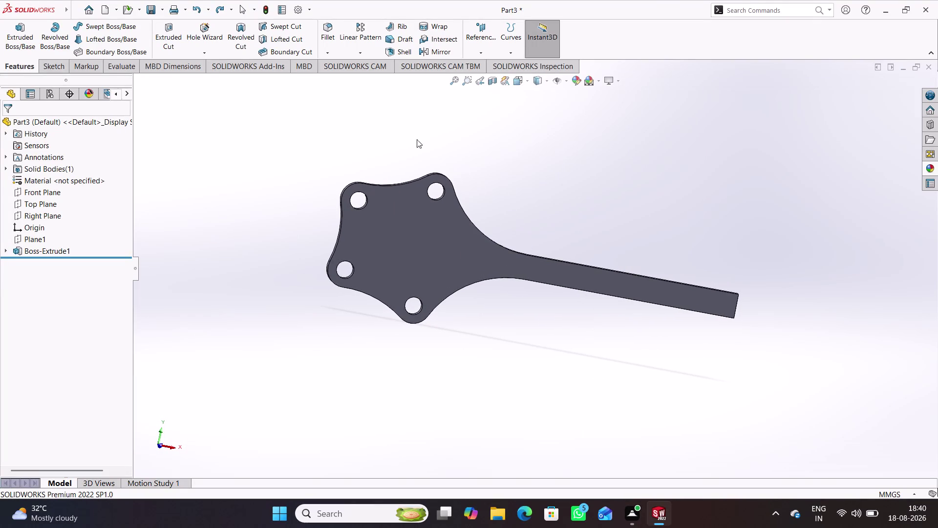
Orbit around the bracket, select the Front Plane and open the Reference Geometry list.
click(402, 138)
middle_drag(467, 154, 375, 120)
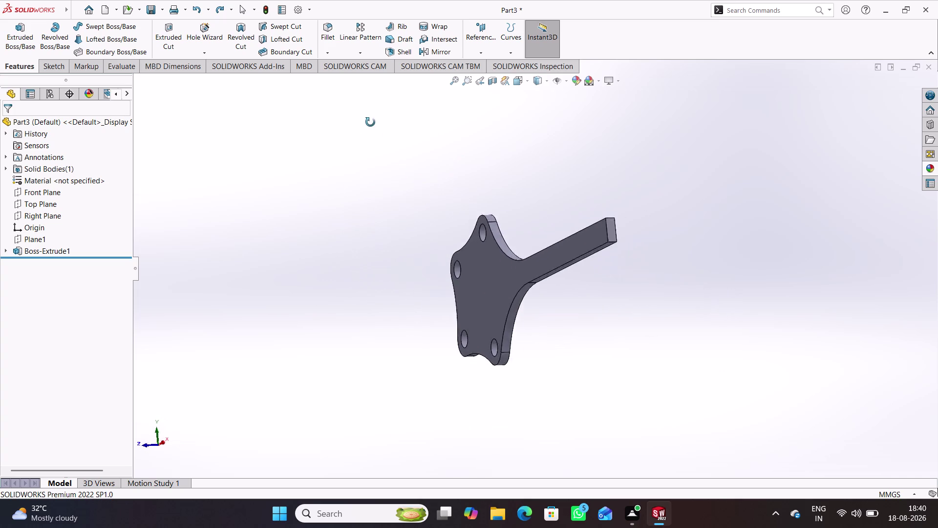
middle_drag(375, 120, 486, 173)
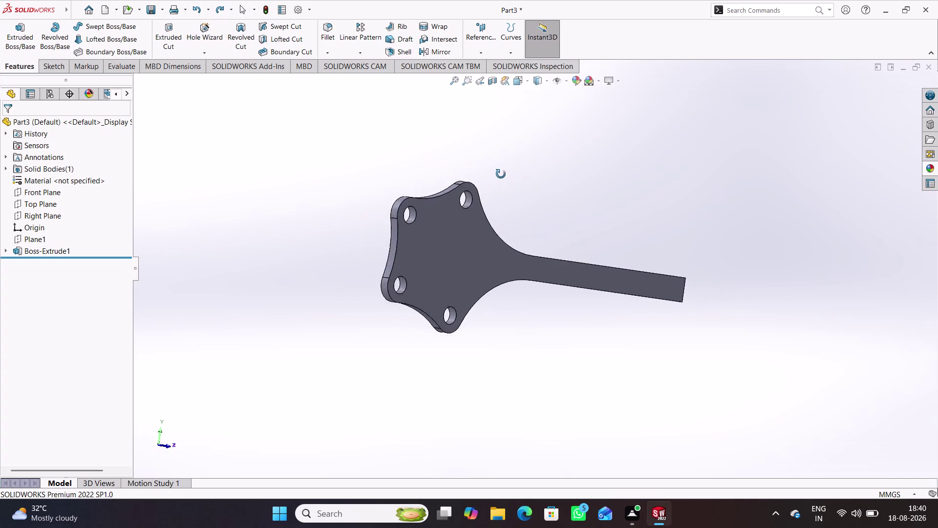
middle_drag(487, 172, 393, 189)
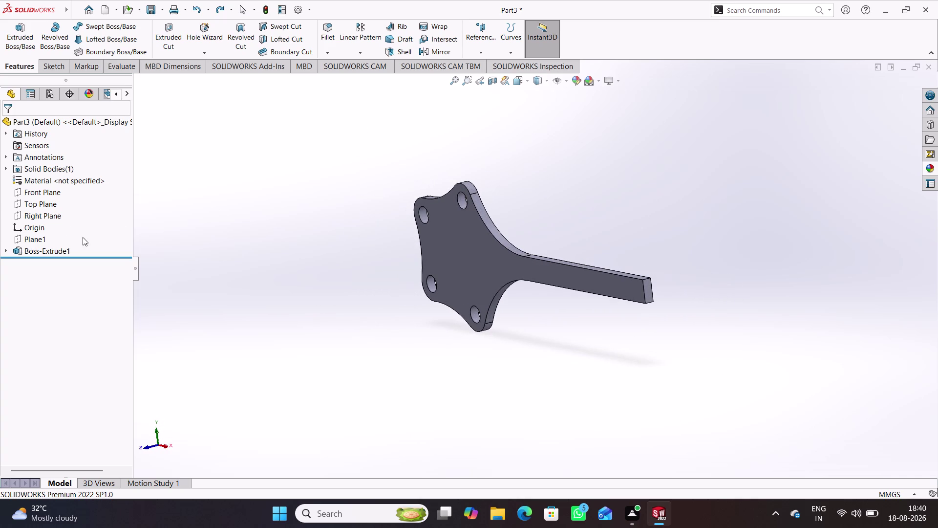
click(53, 193)
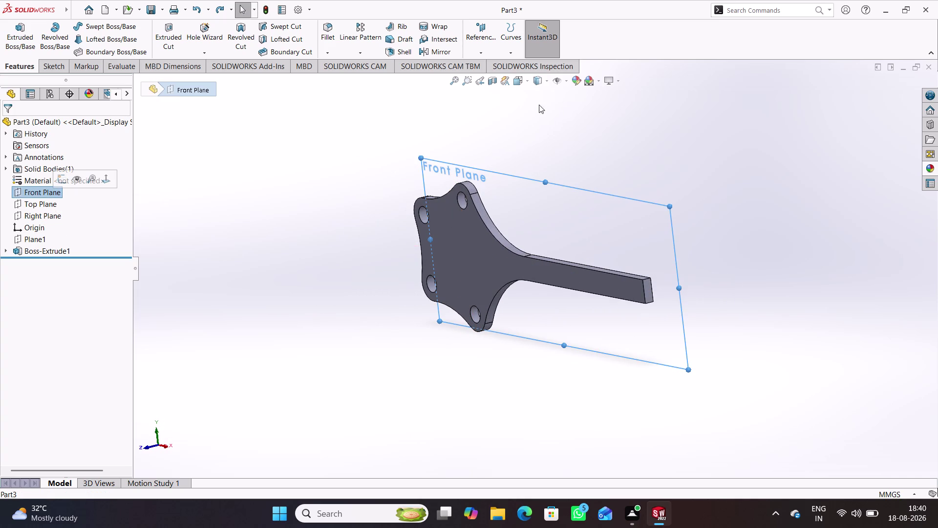
click(492, 33)
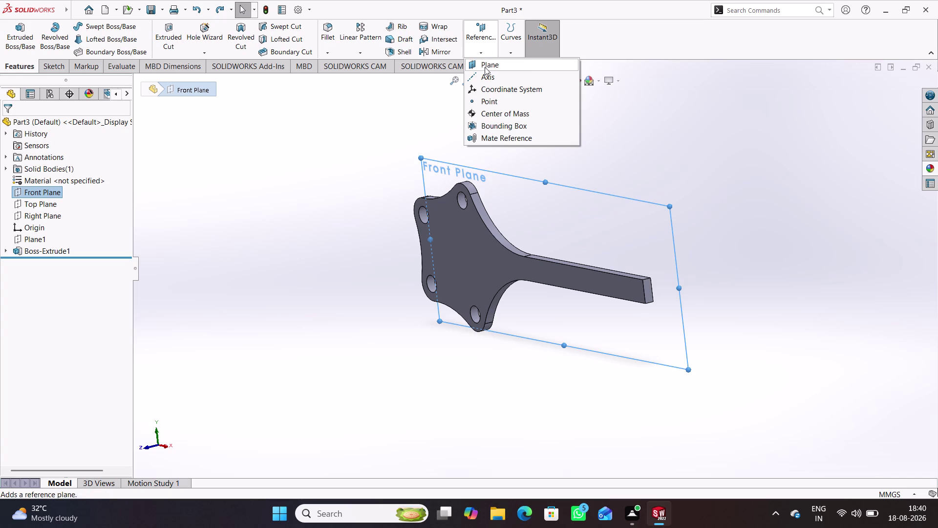
Create Plane2 offset 14 mm from the Front Plane, flipped to the bracket's other side.
click(485, 66)
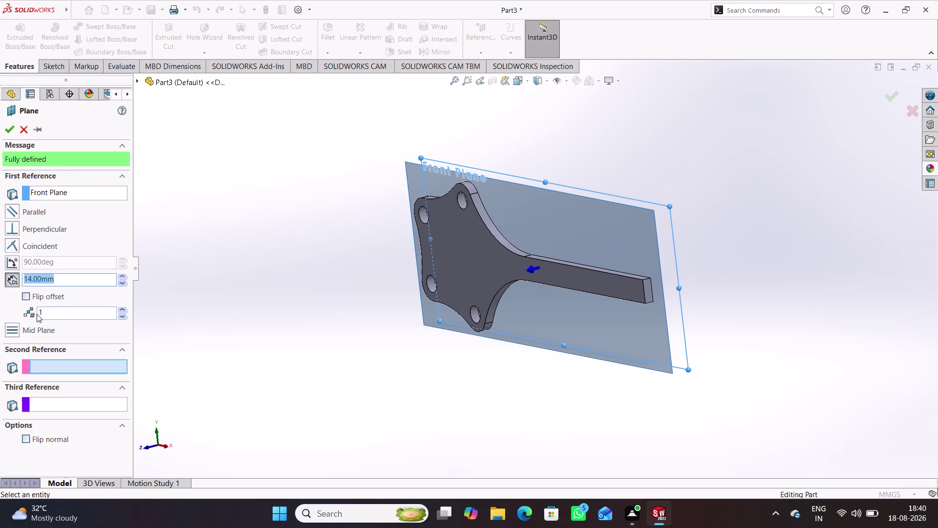
click(33, 295)
middle_drag(237, 327, 192, 309)
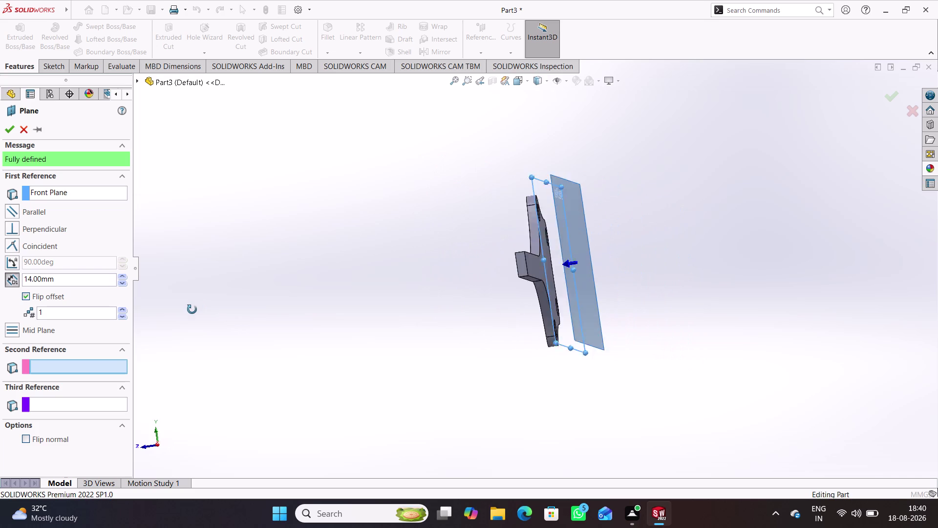
middle_drag(192, 309, 201, 326)
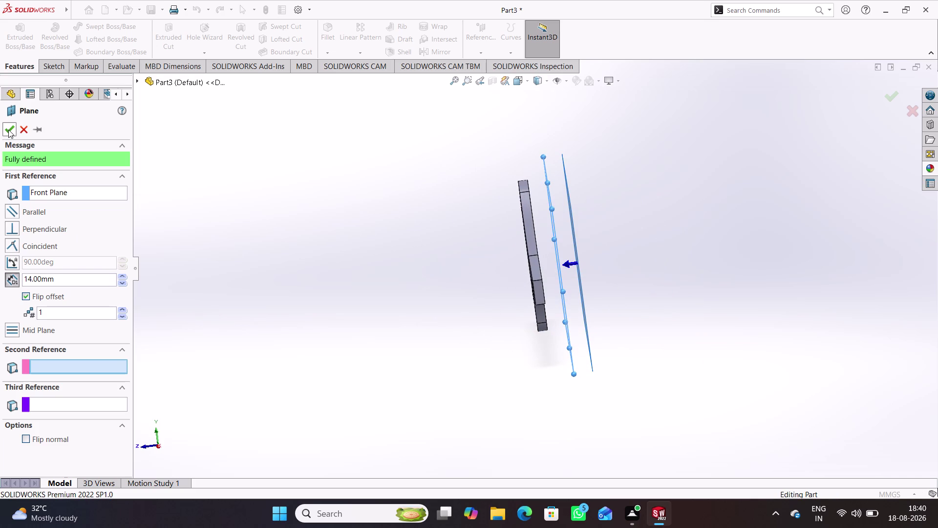
click(8, 129)
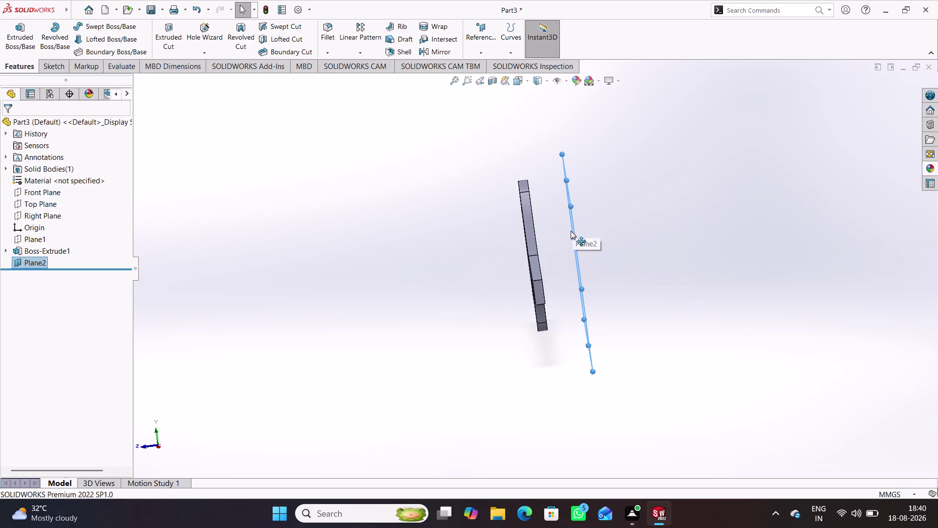
middle_drag(593, 246, 615, 241)
Start a new sketch on Plane2.
click(624, 215)
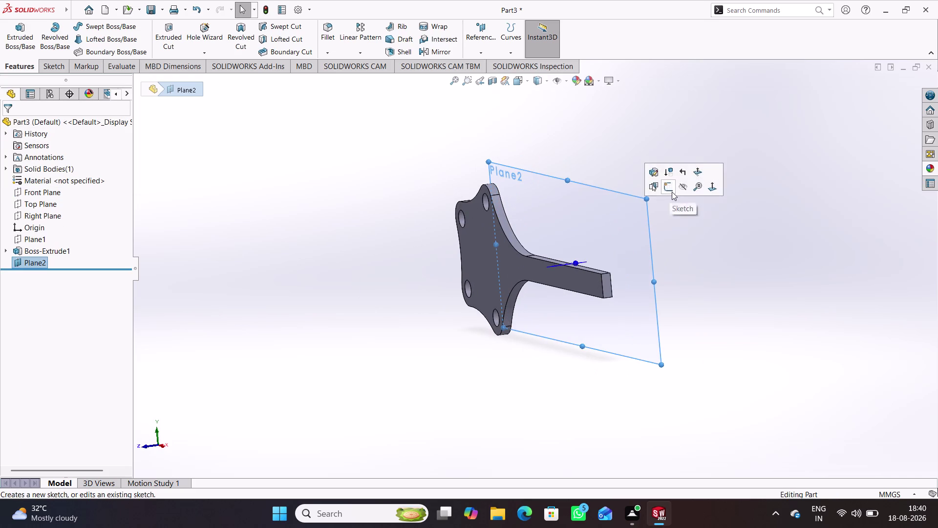
click(672, 191)
click(508, 371)
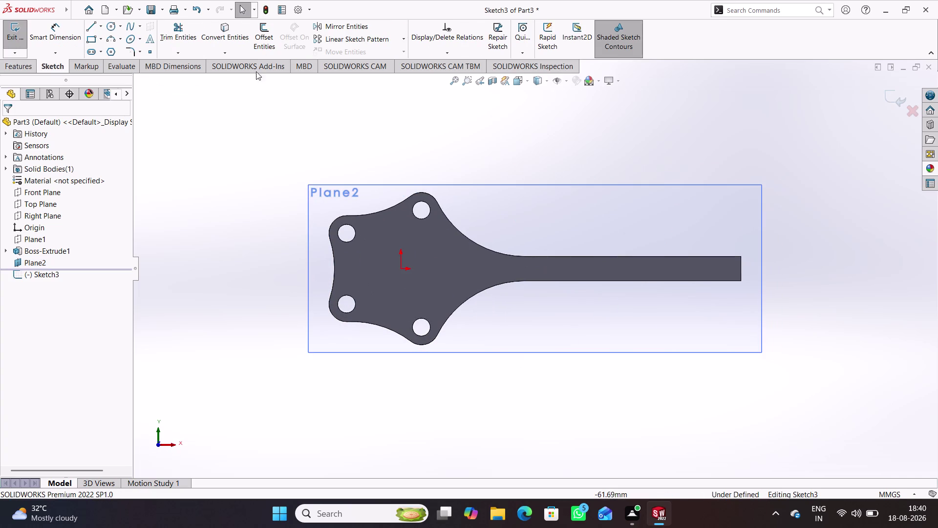
Run Convert Entities, cancel and restart it, then pick the upper-left hole edge.
click(227, 38)
drag(283, 139, 479, 323)
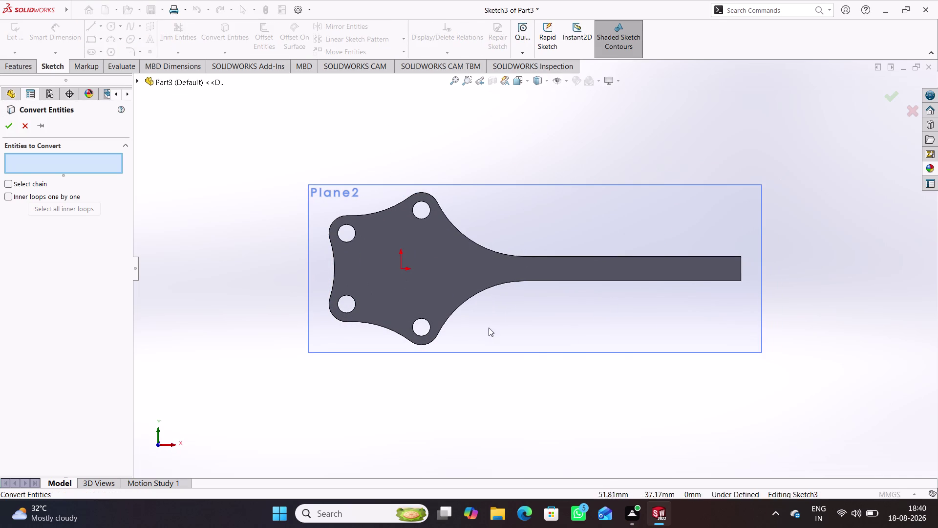
drag(479, 323, 568, 354)
drag(279, 90, 453, 286)
click(9, 124)
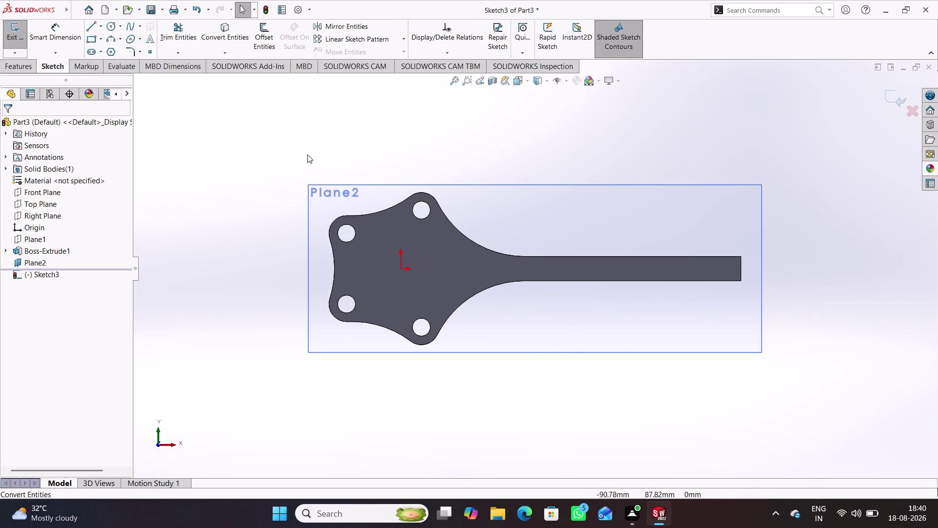
drag(320, 139, 772, 417)
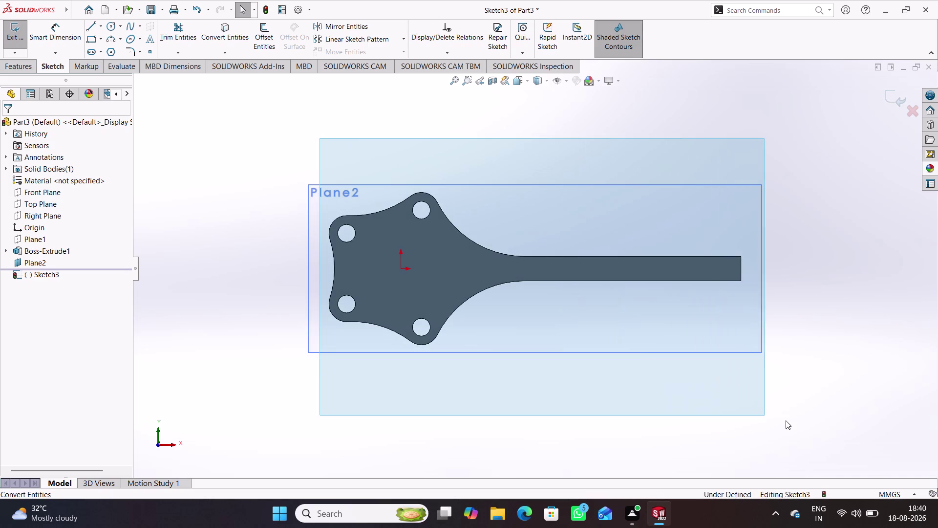
drag(771, 417, 794, 421)
click(213, 36)
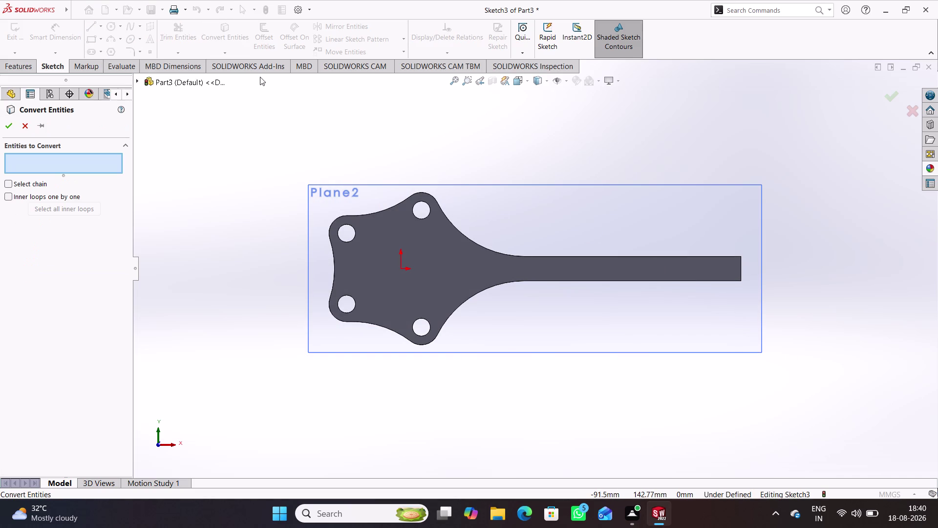
drag(340, 153, 470, 355)
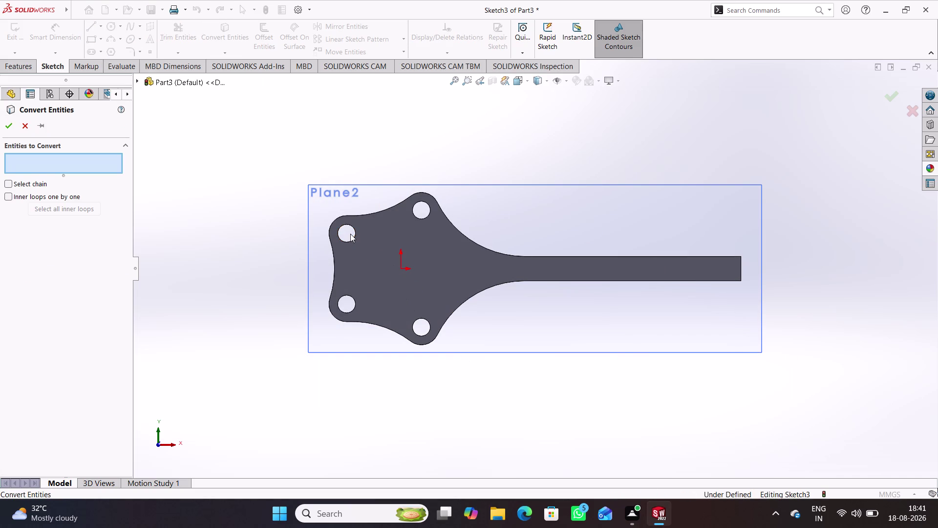
click(356, 237)
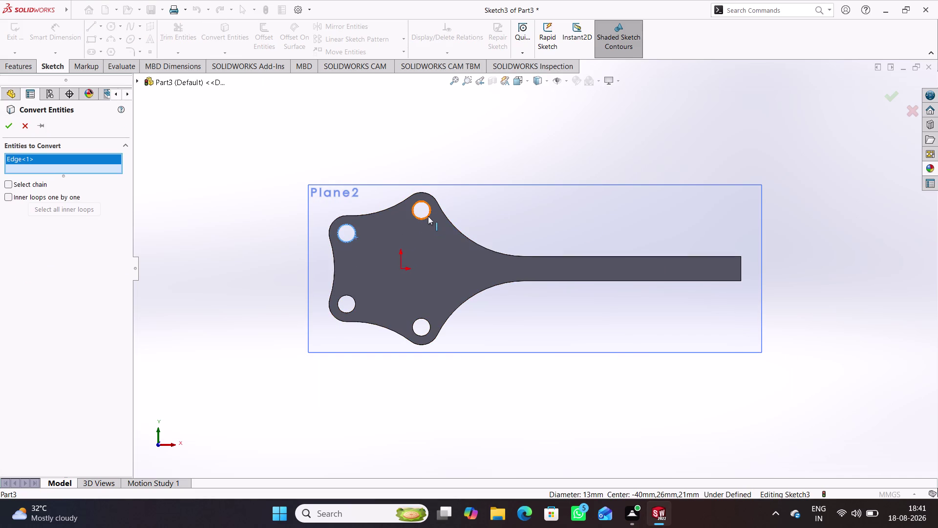
Add the top hole, upper outline, left side and lower-left hole edges to the conversion.
click(428, 216)
click(458, 227)
click(457, 228)
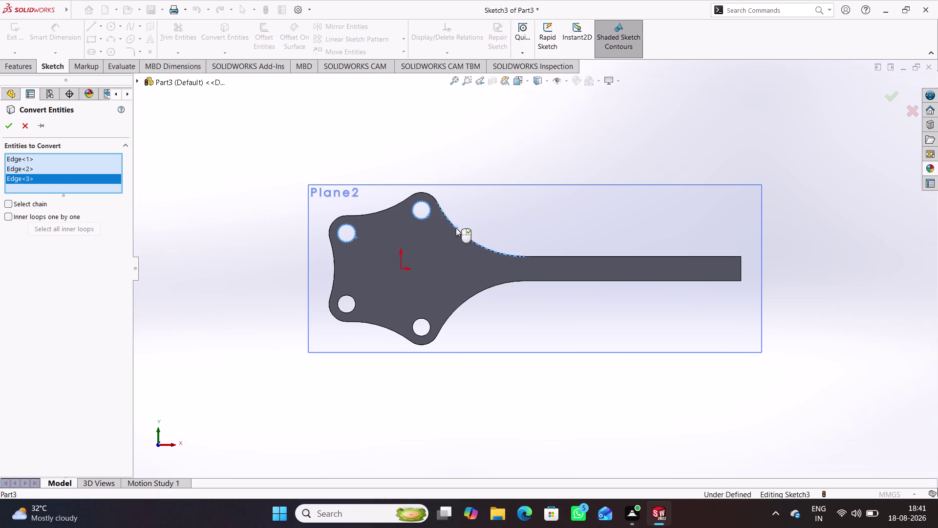
click(434, 198)
click(397, 204)
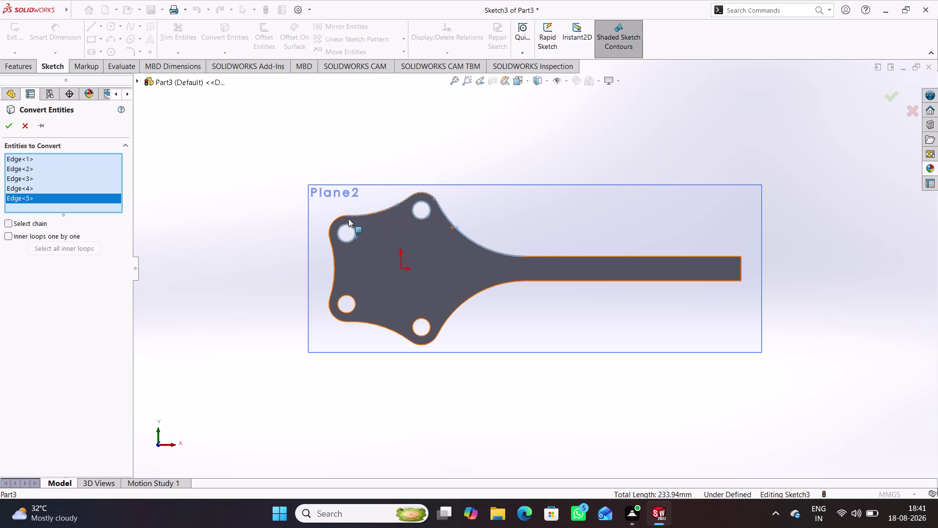
click(342, 216)
click(334, 256)
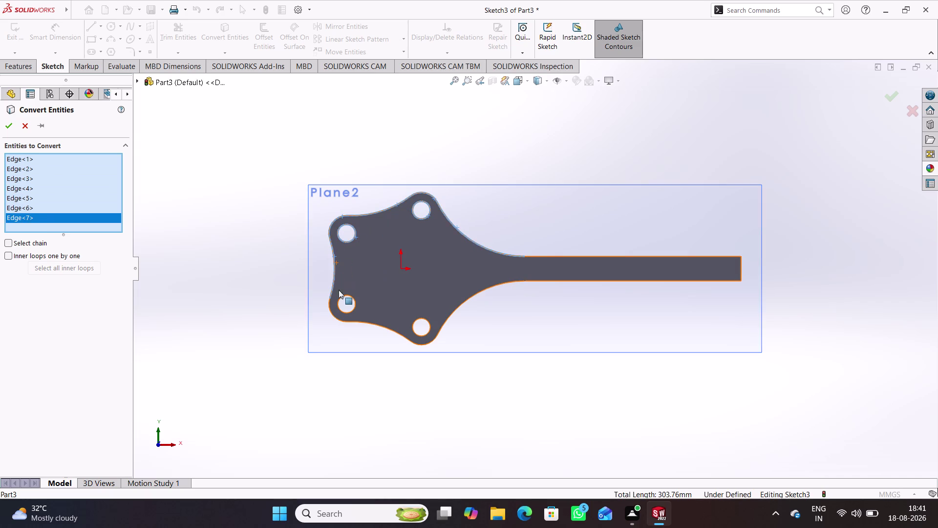
click(336, 319)
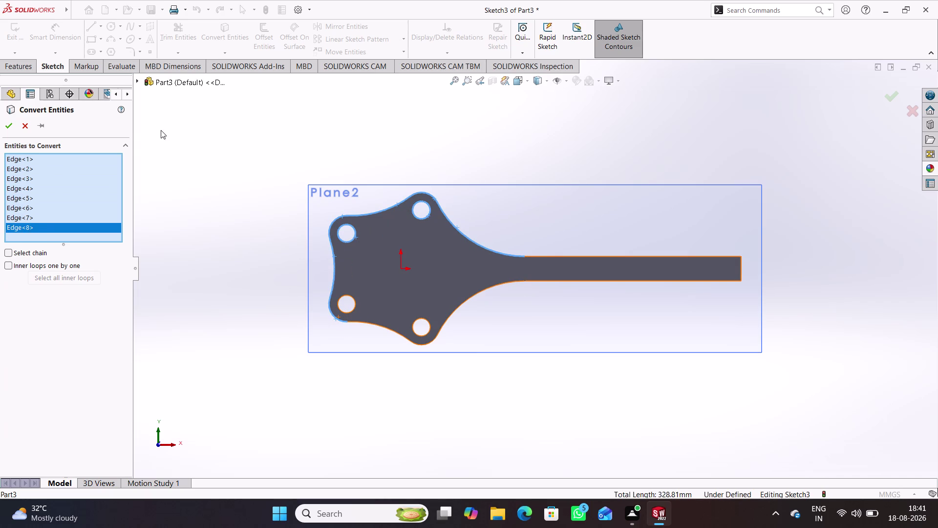
Expand Boss-Extrude1 in the flyout feature tree and pick an entry from the edge list.
click(135, 81)
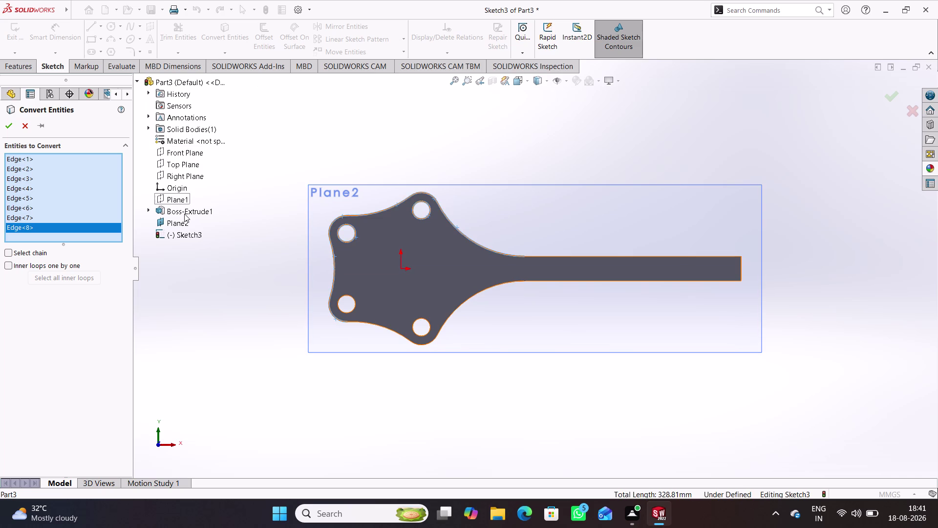
click(184, 214)
click(187, 214)
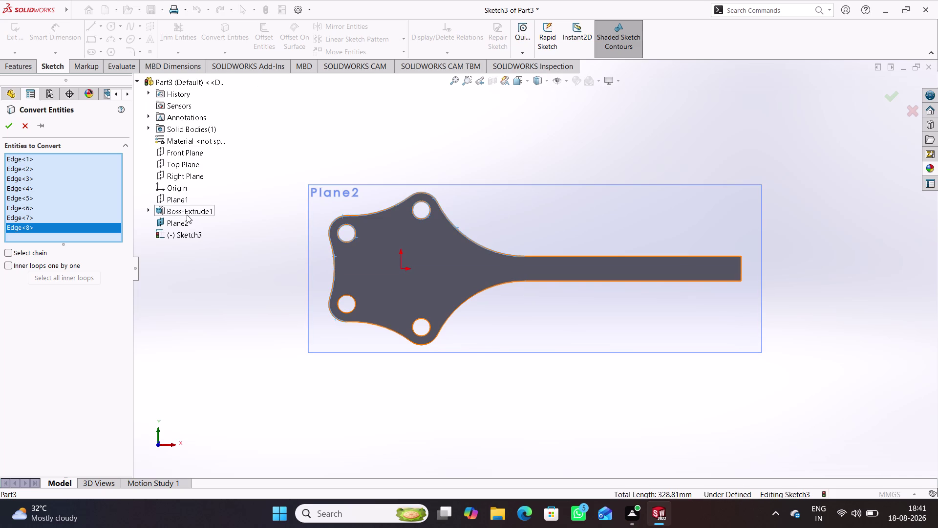
double_click(197, 211)
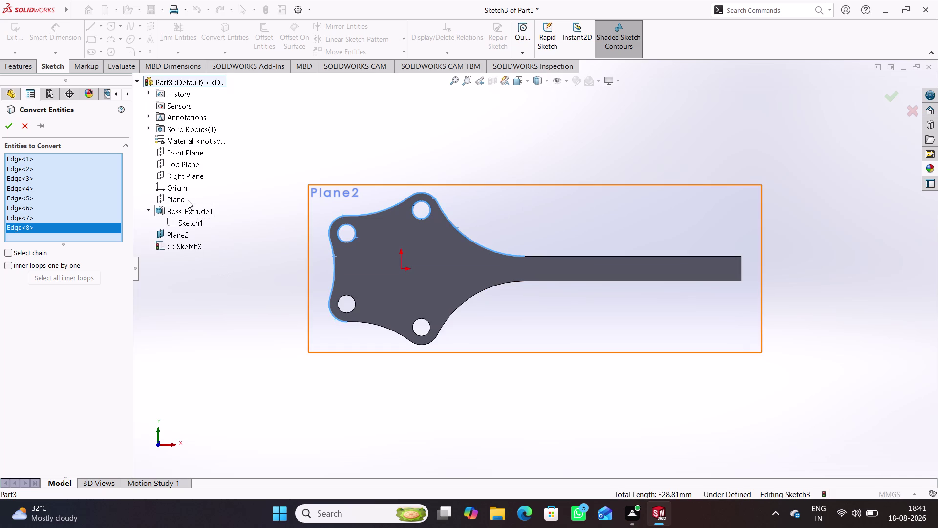
click(186, 210)
click(188, 210)
click(99, 206)
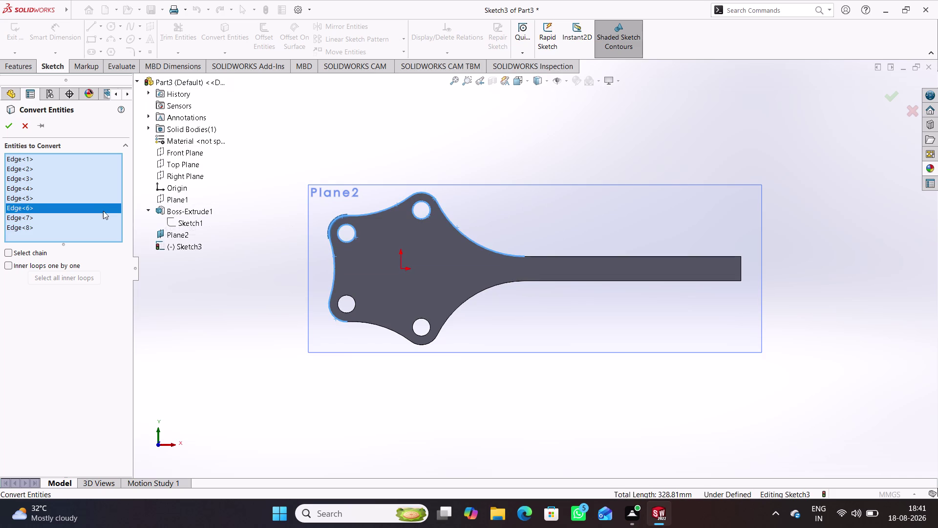
click(181, 213)
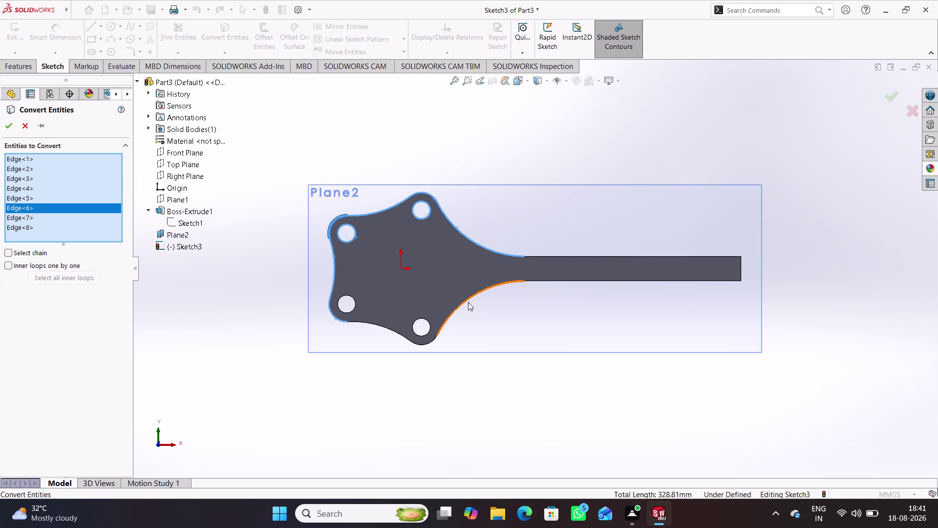
Add the lower curved, bottom outline and long arm edges to the conversion.
click(466, 299)
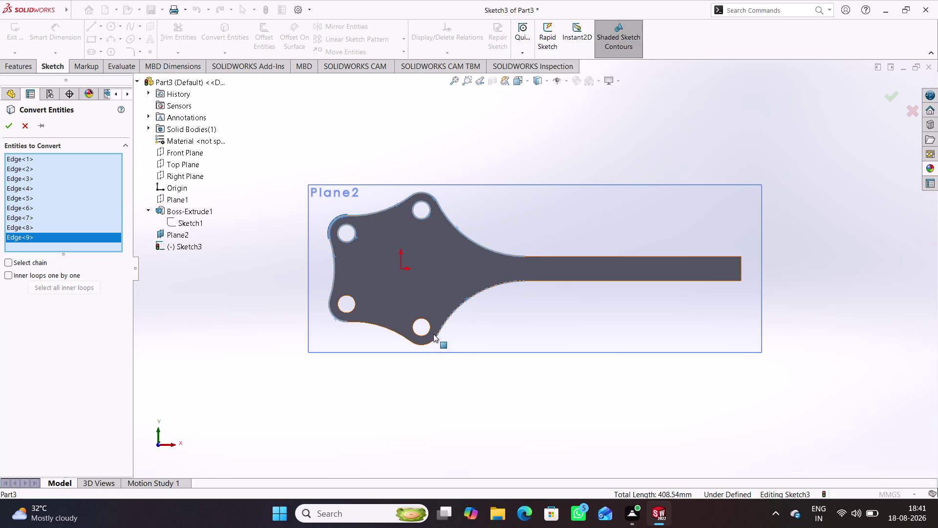
click(427, 343)
click(396, 333)
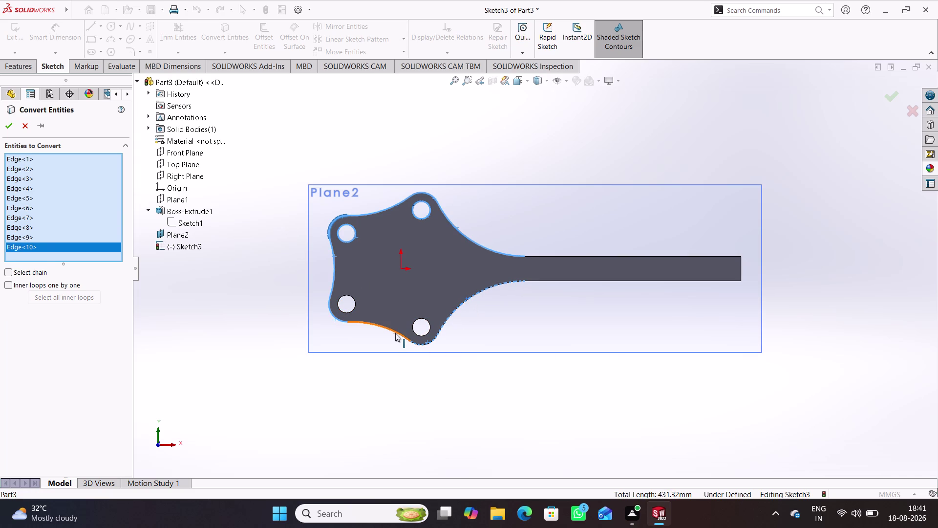
click(421, 333)
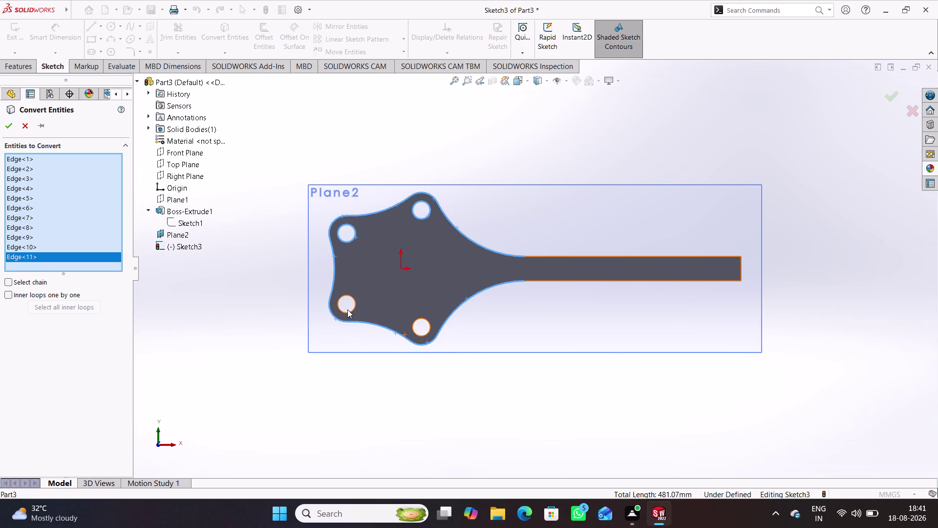
click(348, 311)
click(348, 294)
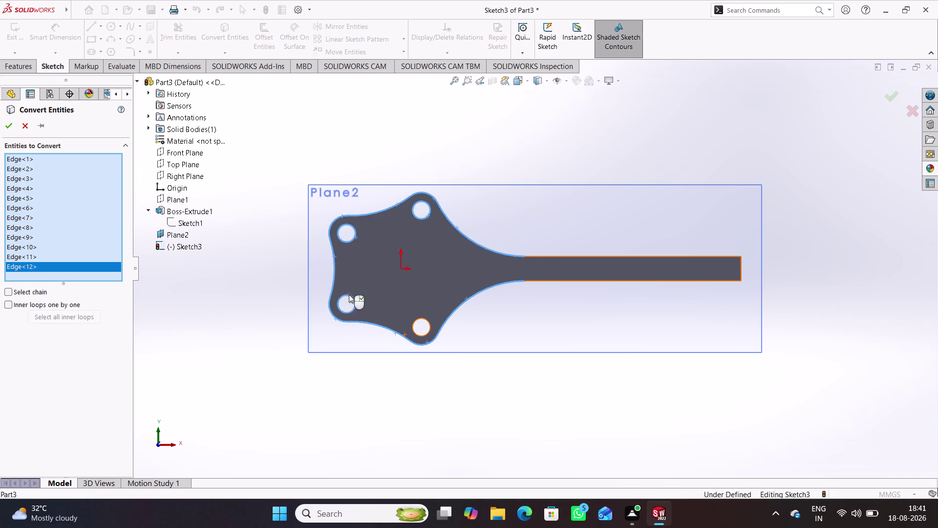
click(423, 319)
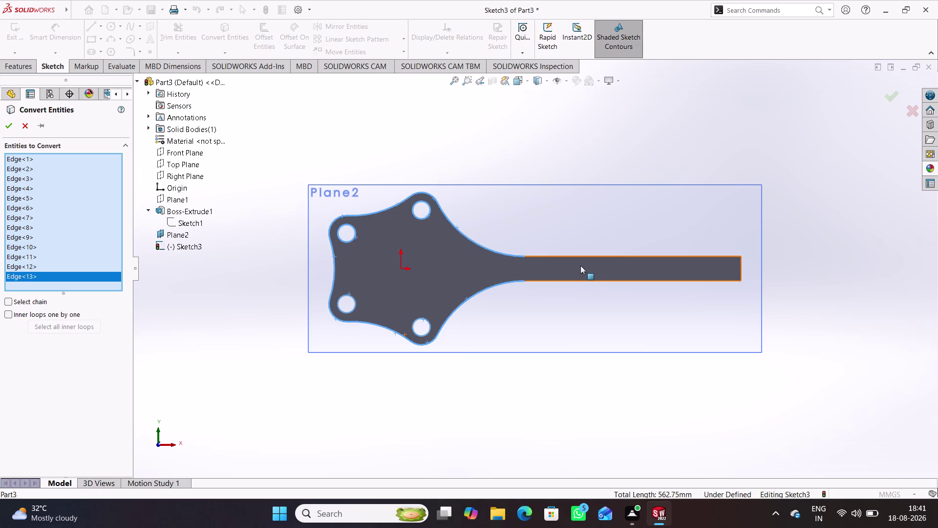
click(579, 256)
click(591, 278)
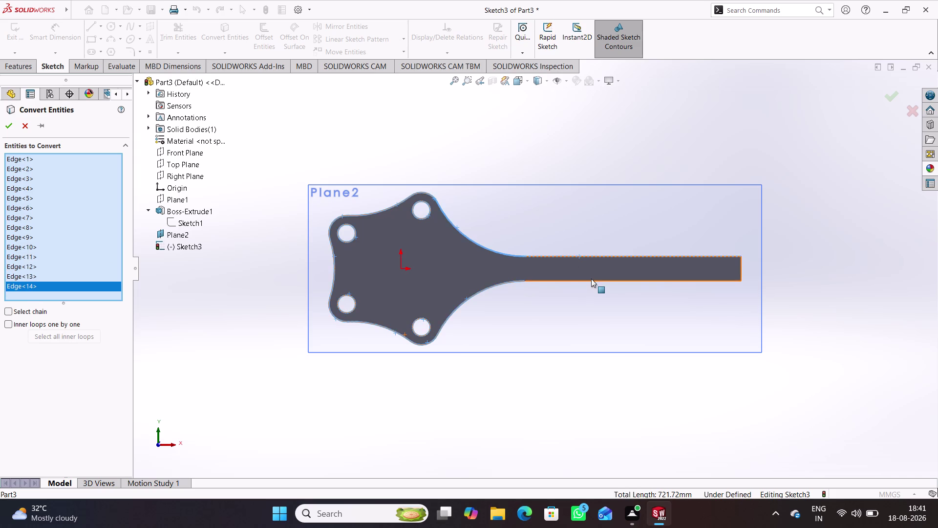
middle_drag(678, 289, 639, 327)
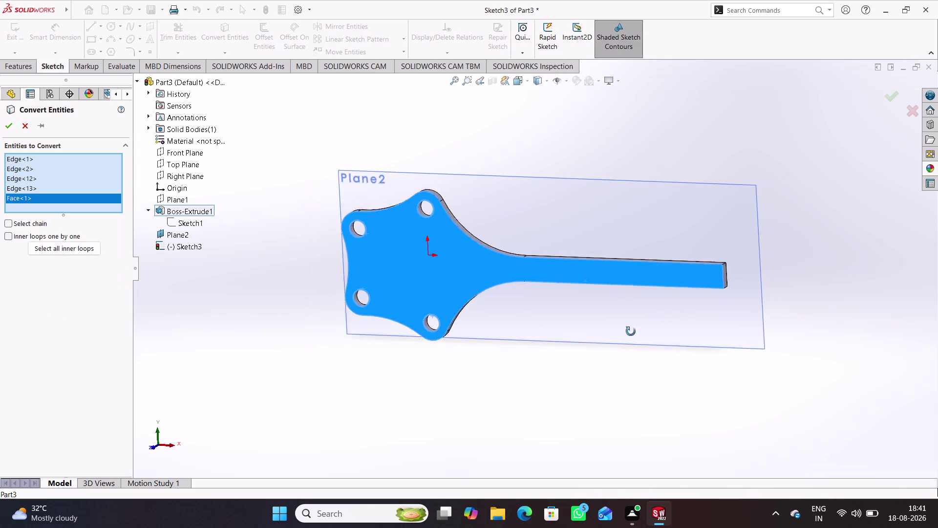
Cancel the edge-by-edge projection and reorient toward the plate and Plane2.
middle_drag(639, 326, 601, 371)
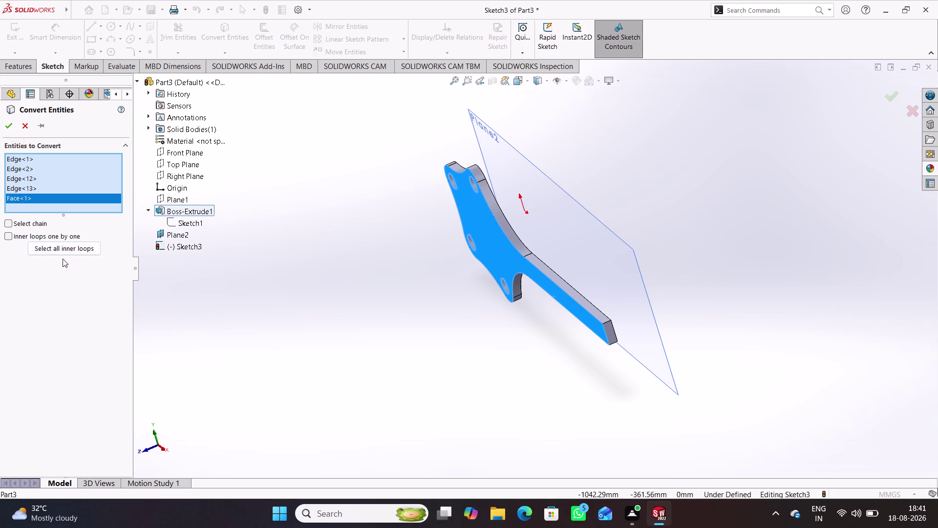
click(10, 125)
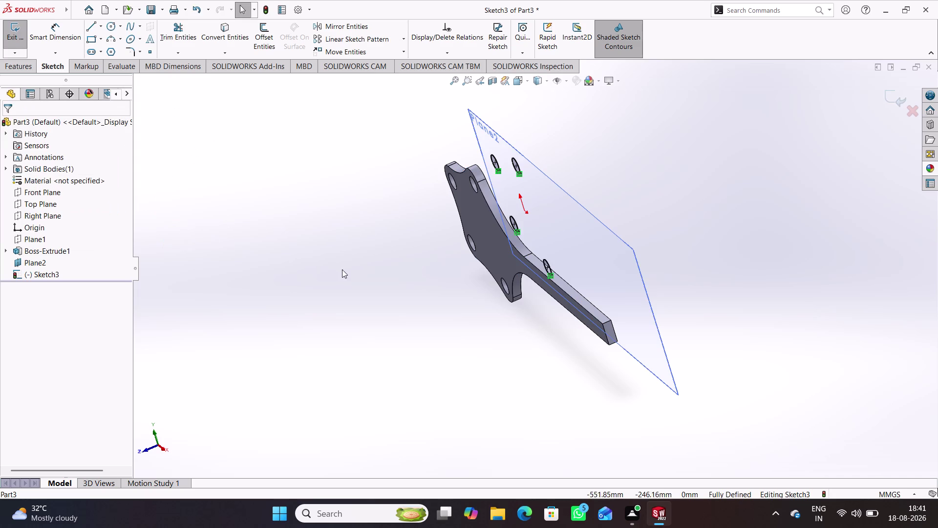
middle_drag(343, 270, 332, 307)
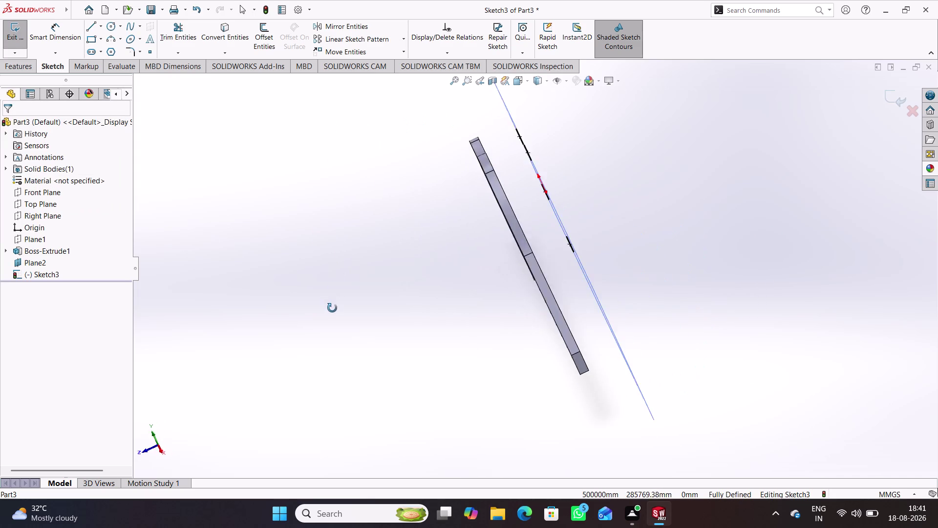
middle_drag(332, 307, 449, 224)
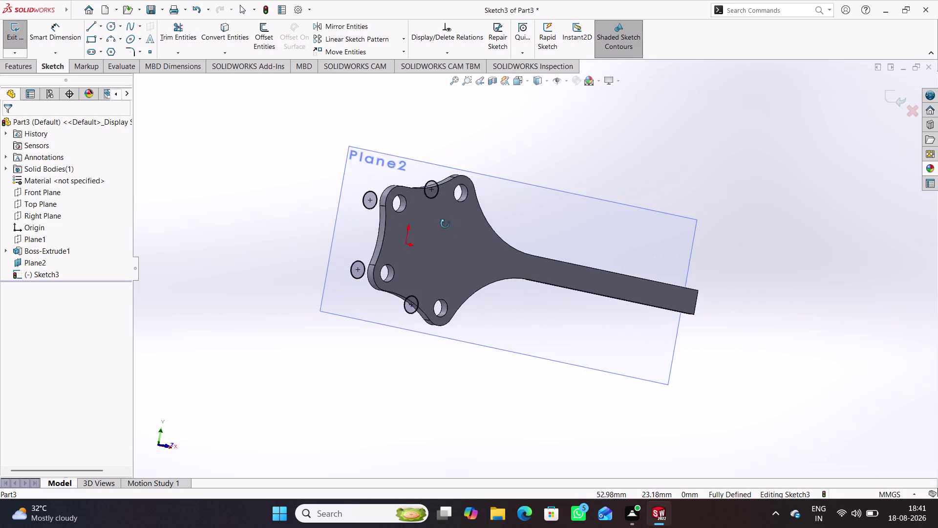
middle_drag(448, 223, 379, 233)
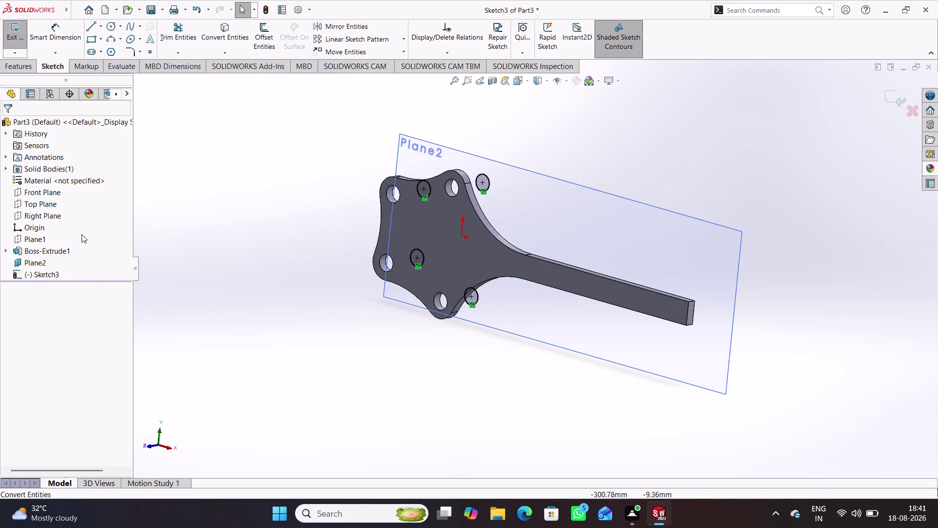
Project the whole plate face, holes included, into Sketch3 with Convert Entities.
click(234, 36)
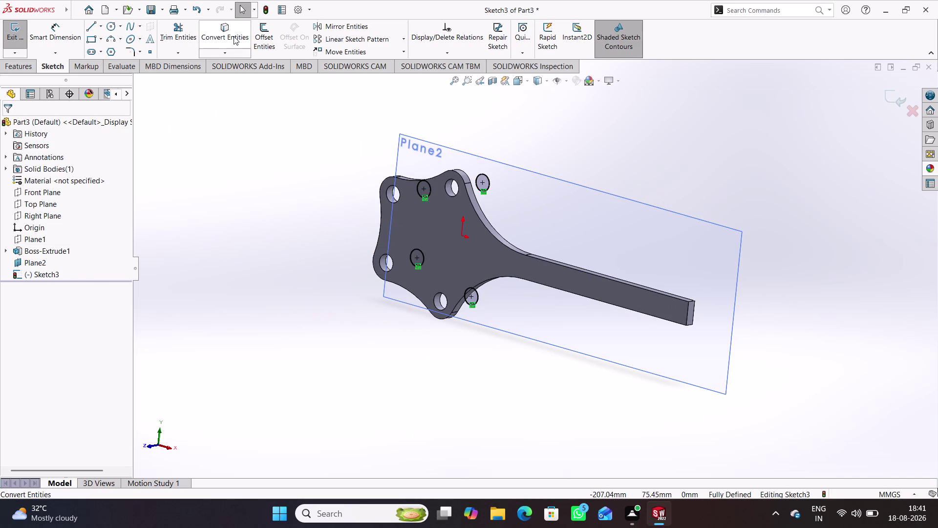
click(481, 218)
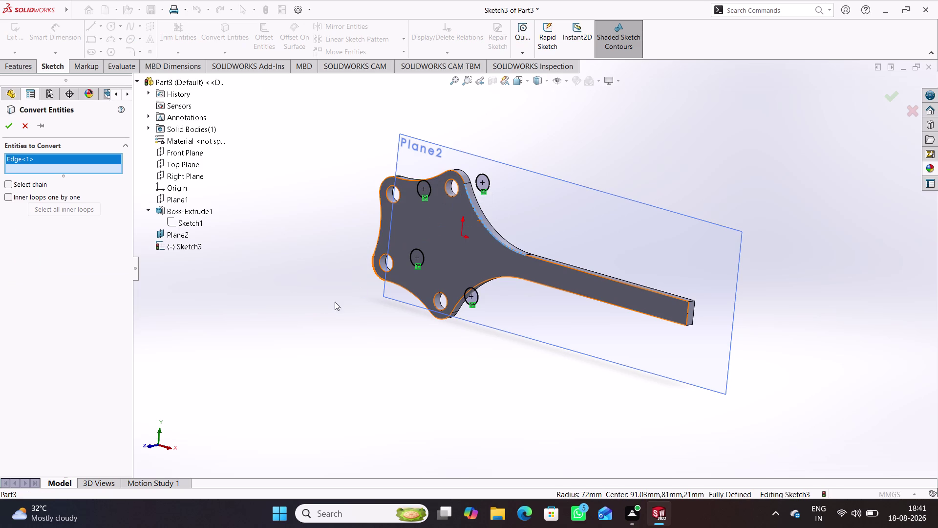
middle_drag(311, 338, 332, 329)
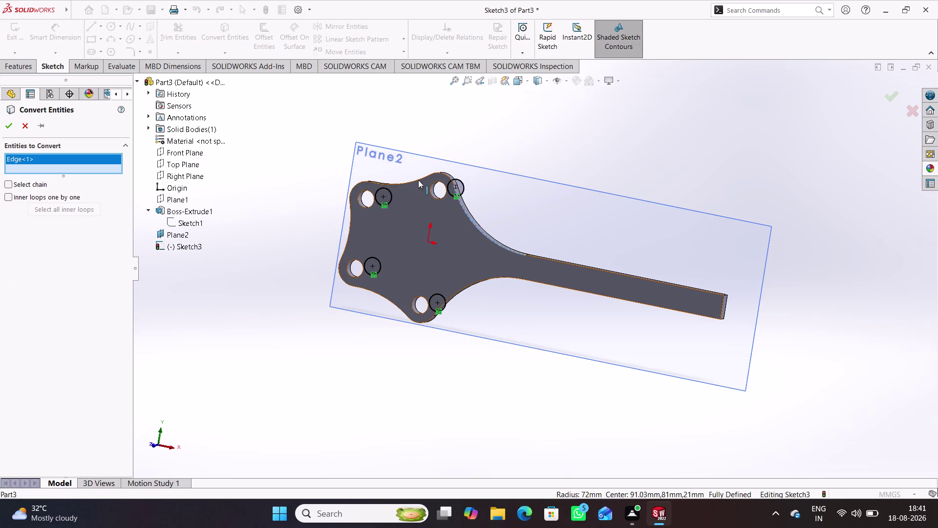
click(416, 180)
click(442, 175)
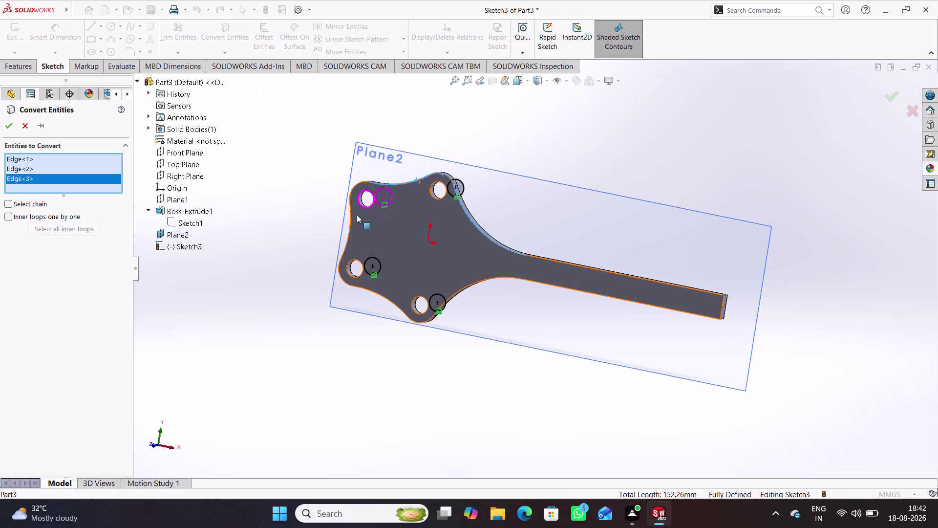
click(357, 188)
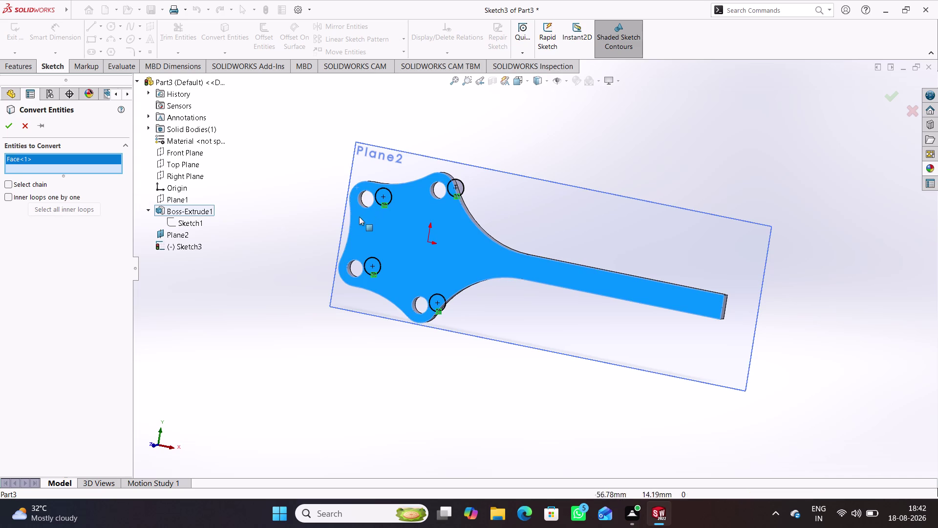
middle_drag(557, 212, 521, 235)
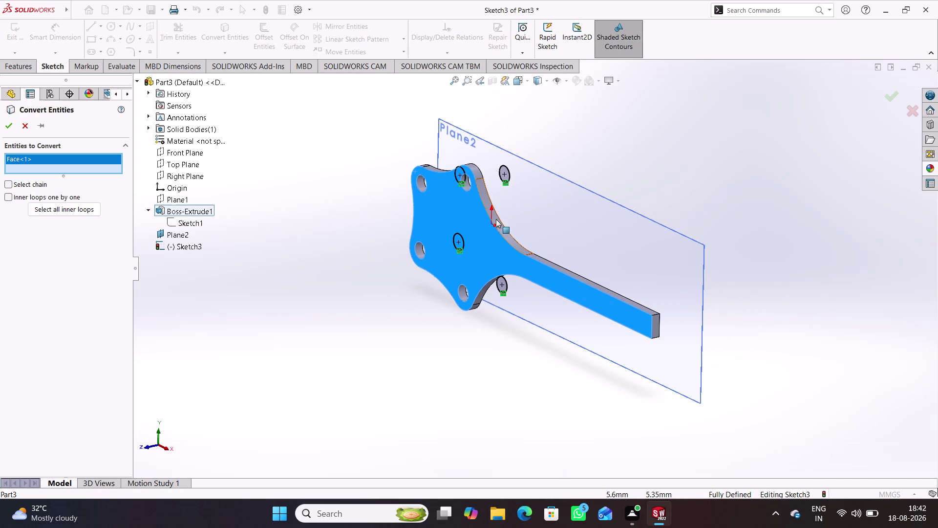
click(496, 219)
click(543, 256)
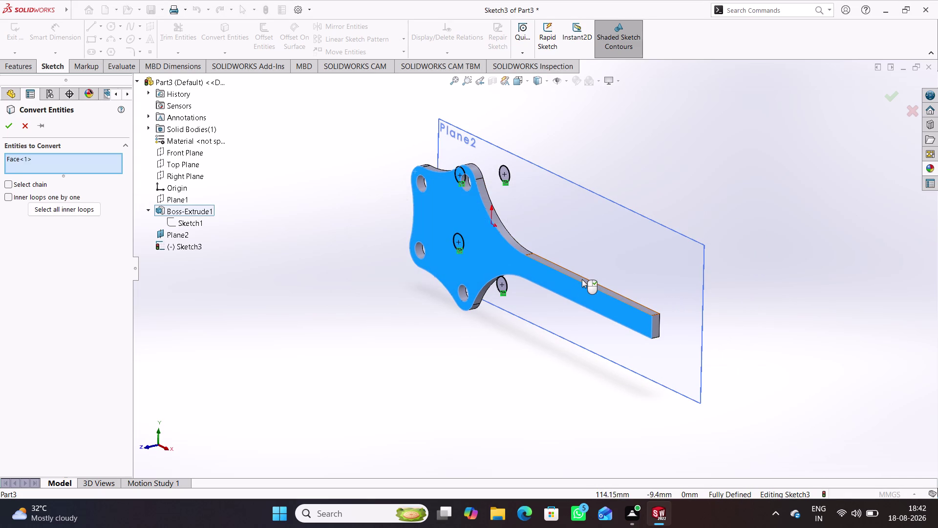
middle_drag(380, 355, 409, 332)
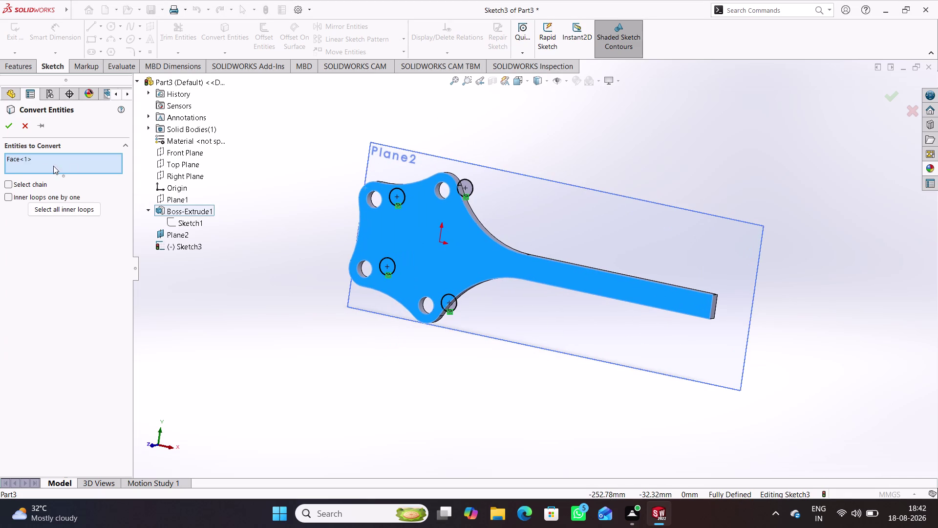
click(11, 121)
Inspect the projected outline from several angles and exit Sketch3.
middle_drag(278, 293, 264, 304)
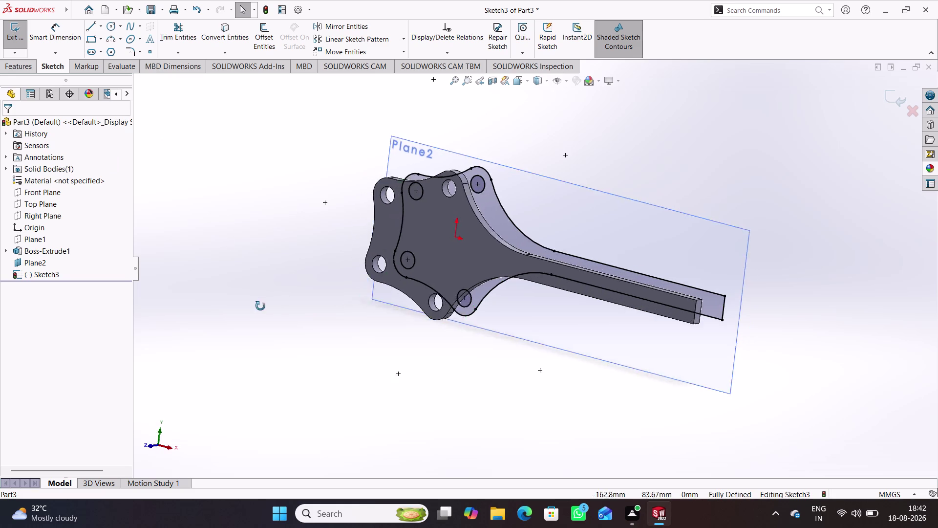
middle_drag(264, 303, 241, 313)
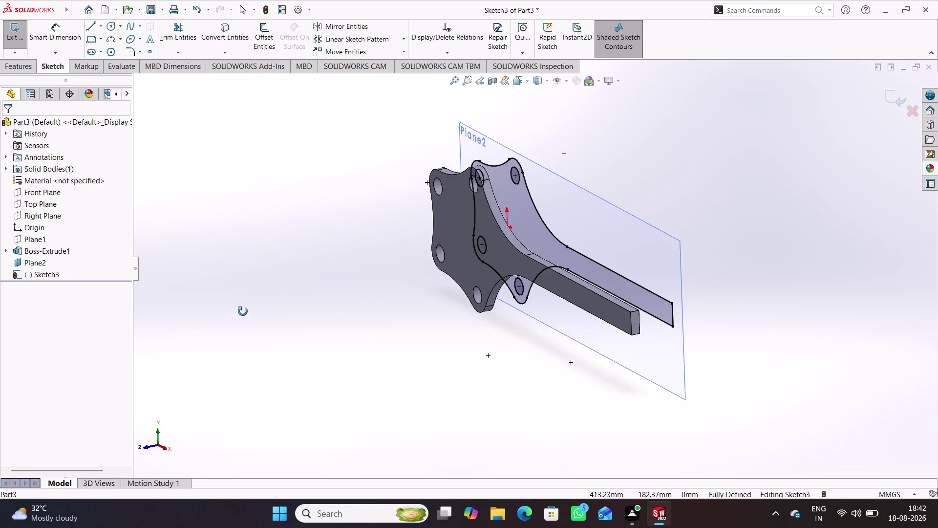
middle_drag(241, 314, 243, 310)
click(293, 237)
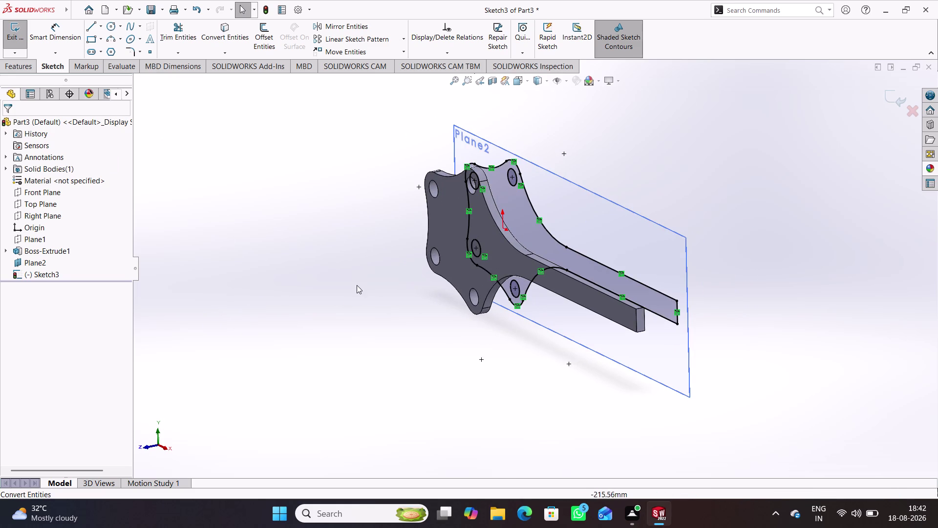
middle_drag(357, 285, 356, 289)
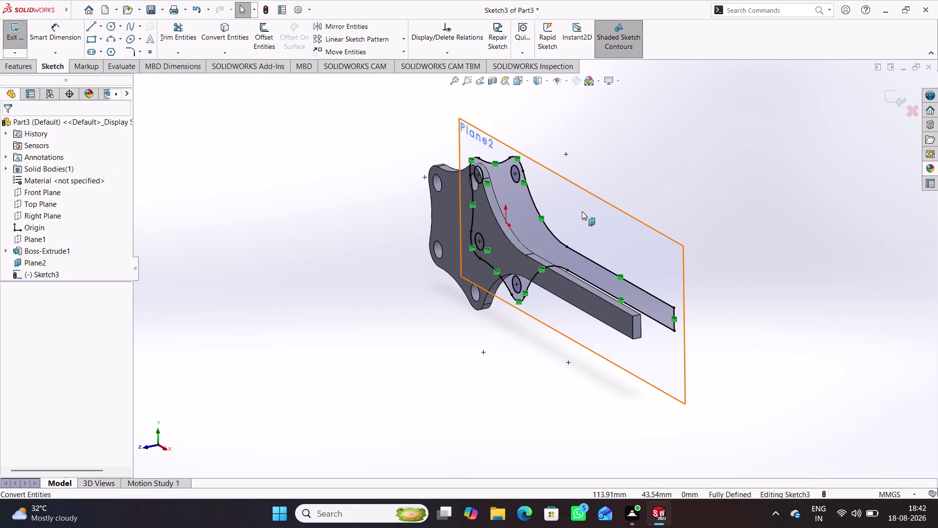
middle_drag(675, 206, 646, 213)
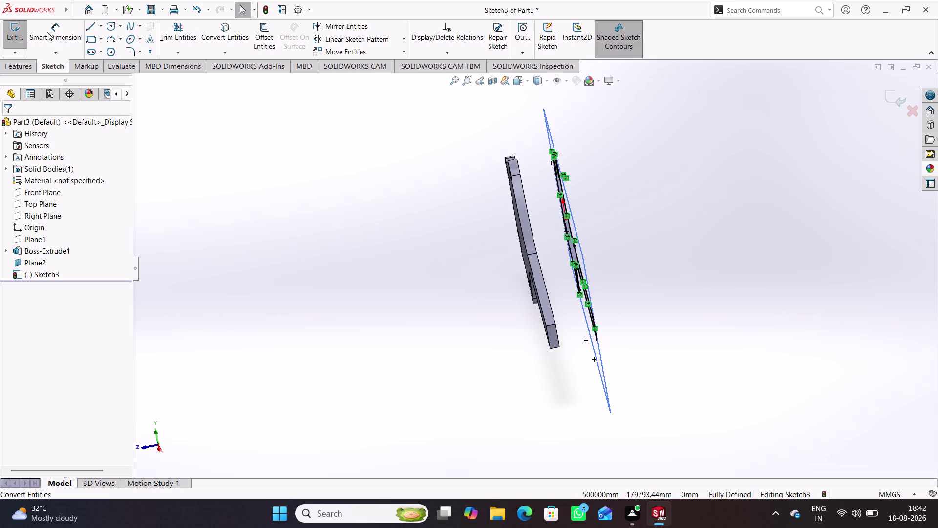
click(9, 36)
Extrude Sketch3 blind 7 mm as Boss-Extrude2, forming the second plate.
click(27, 41)
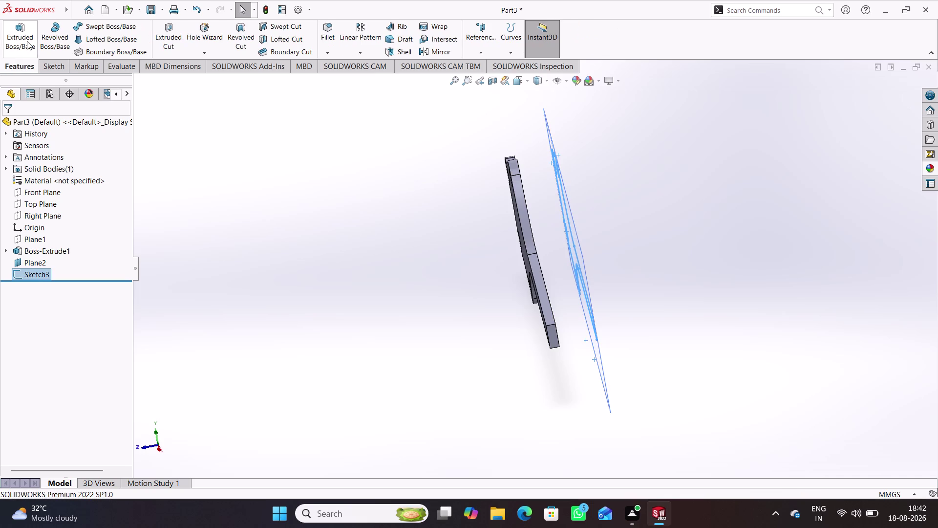
middle_drag(451, 231, 456, 220)
click(9, 192)
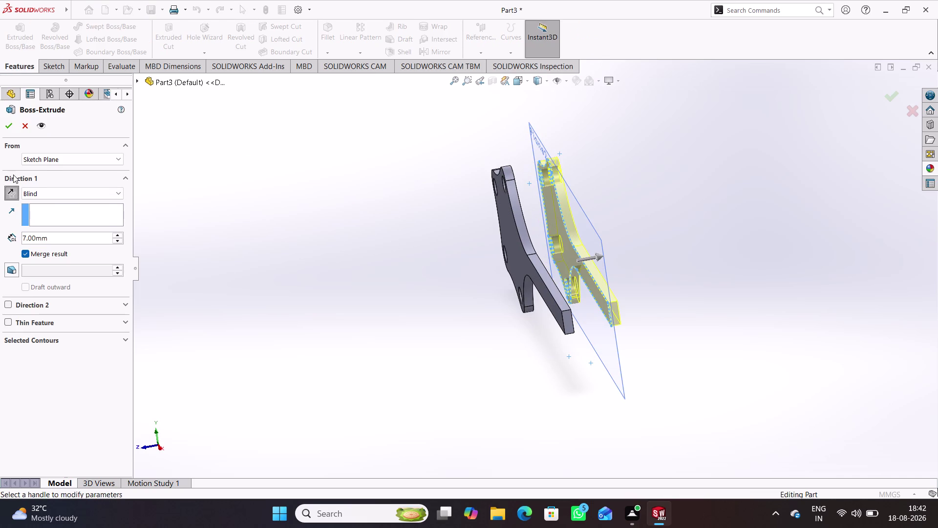
click(8, 127)
middle_drag(509, 295, 532, 283)
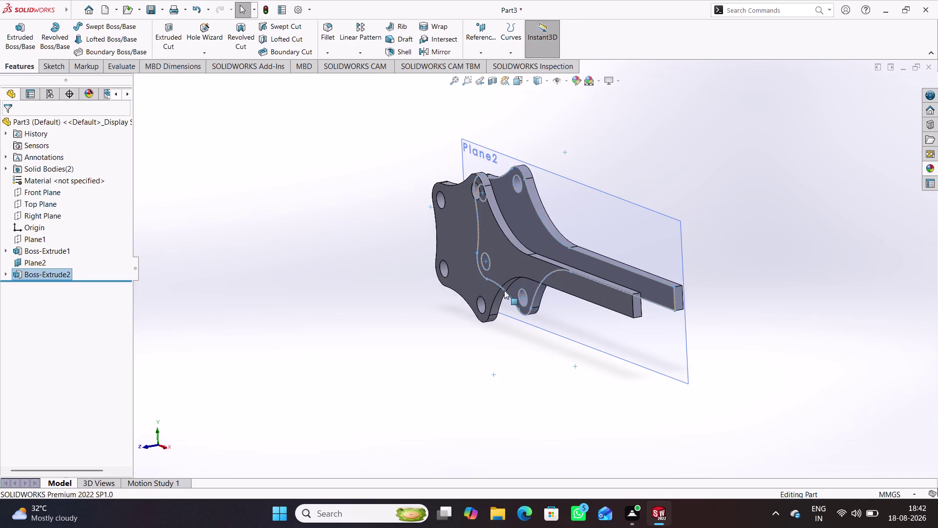
Hide Plane2 and orbit to view the two plates side by side.
click(461, 303)
right_click(668, 219)
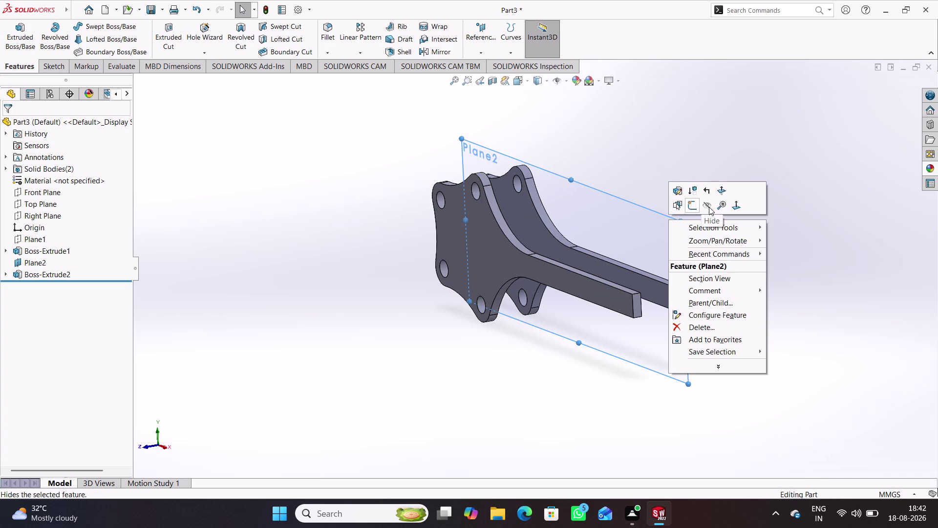
click(709, 207)
click(732, 244)
middle_drag(729, 244, 804, 301)
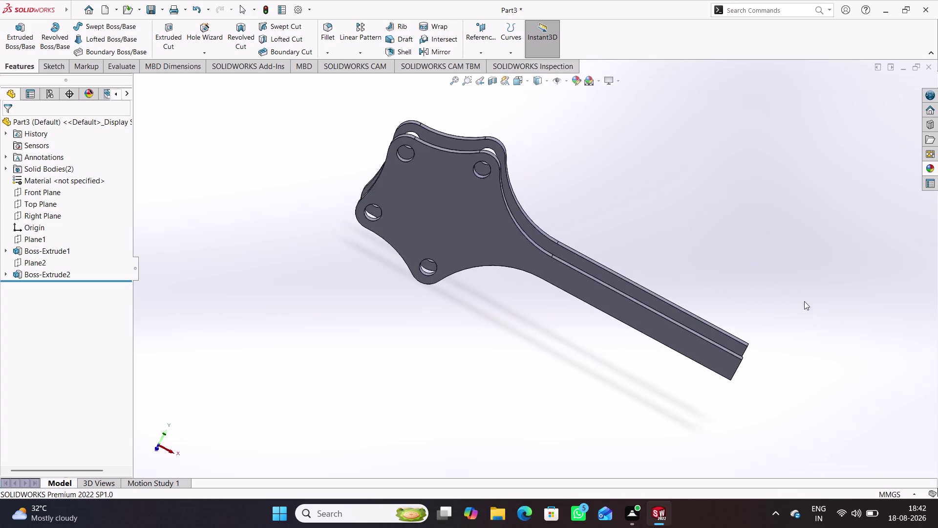
middle_drag(555, 155, 508, 309)
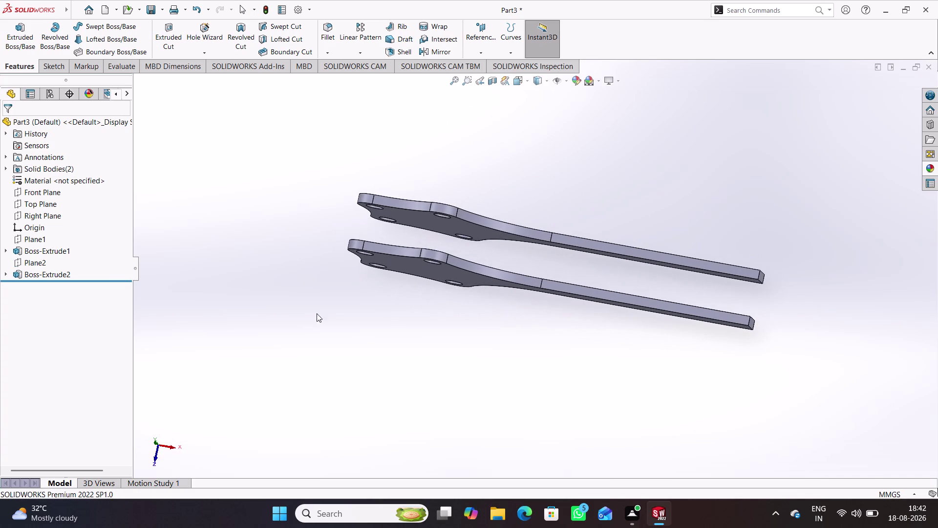
click(43, 208)
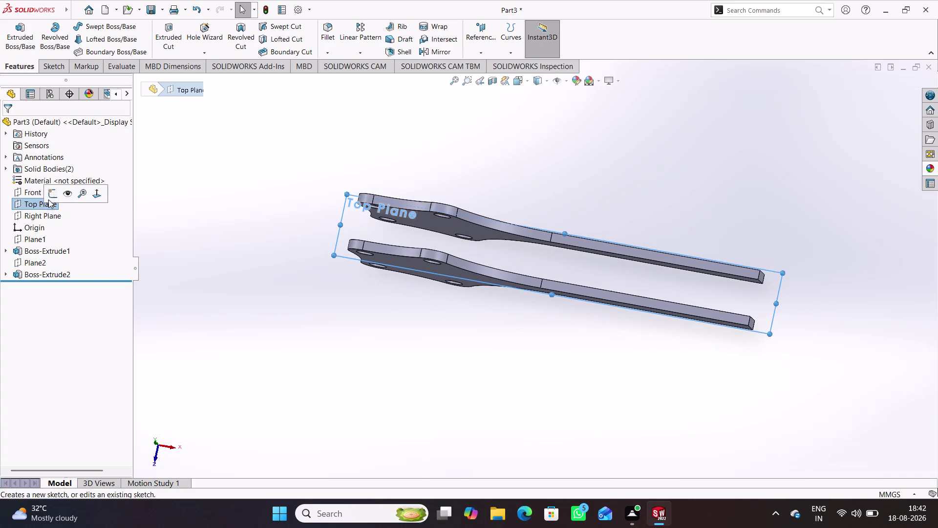
Sketch a corner rectangle on the Top Plane between the two plates' edges.
click(50, 196)
click(525, 182)
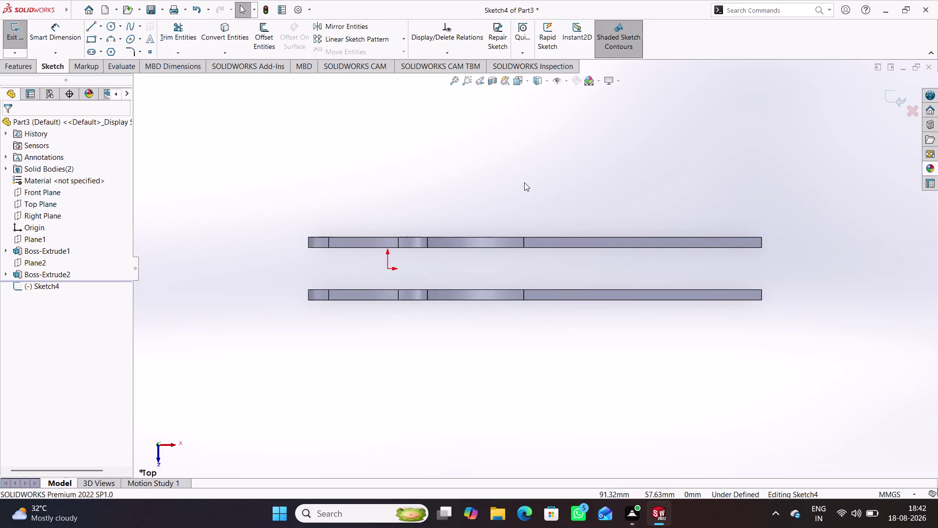
click(94, 39)
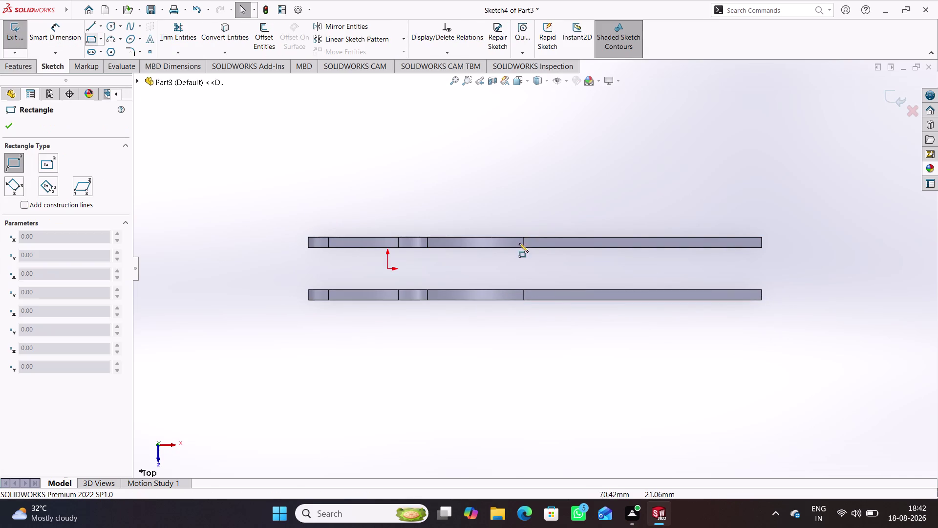
click(523, 291)
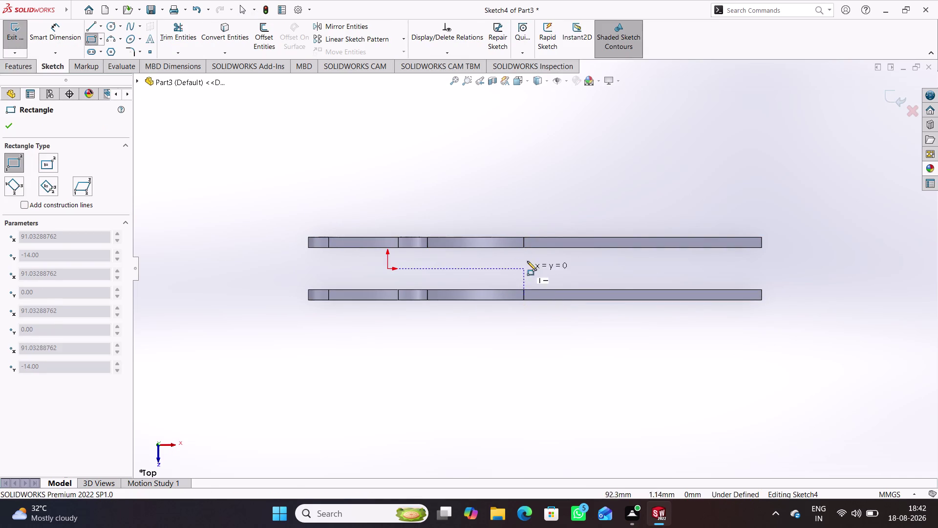
click(763, 246)
right_click(768, 187)
click(789, 191)
click(821, 285)
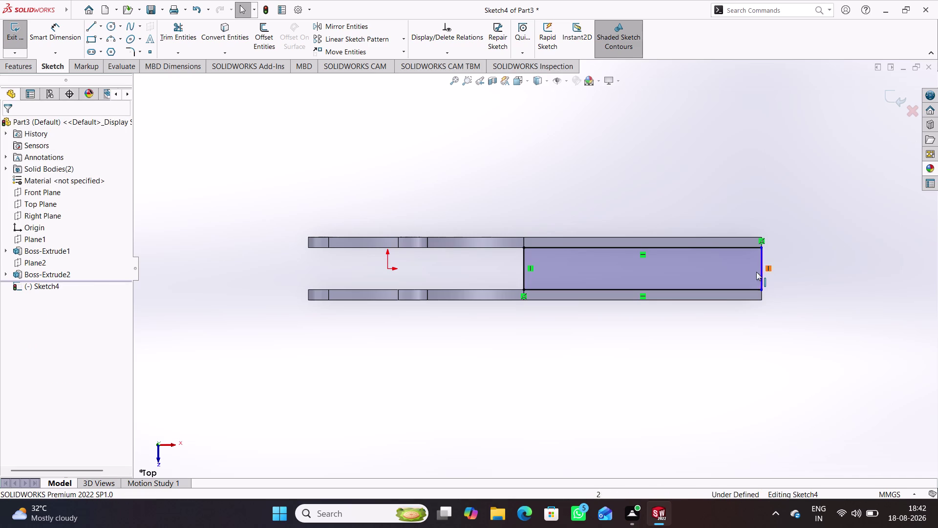
Drag the rectangle's right edge out toward the plate ends.
drag(762, 265, 758, 269)
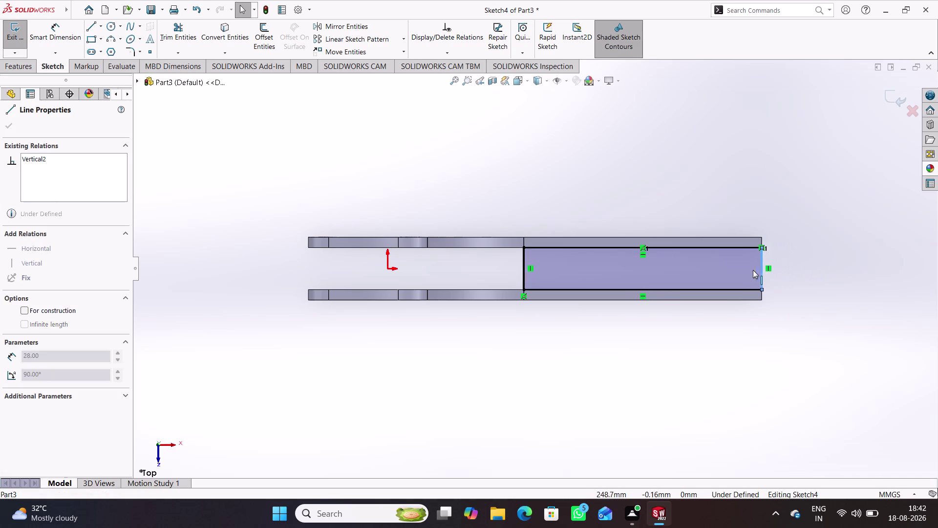
drag(759, 270, 761, 270)
click(812, 282)
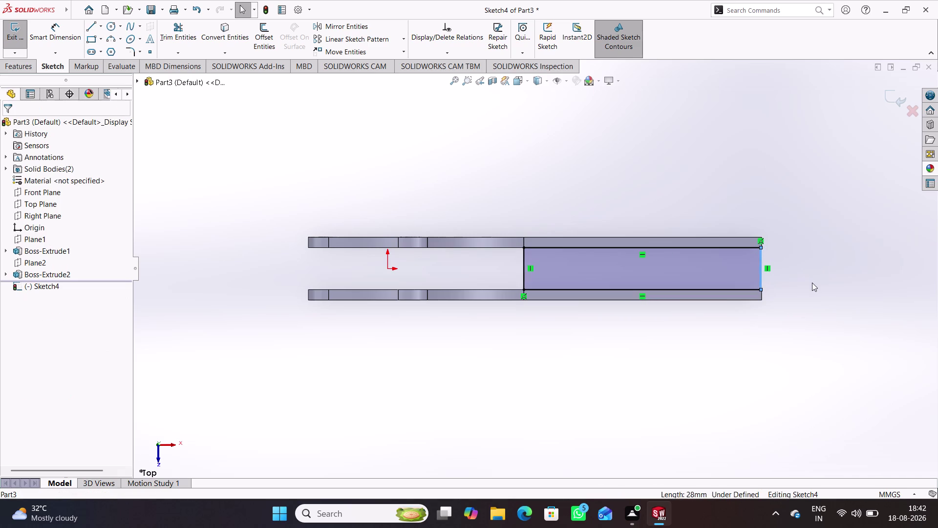
drag(761, 288, 790, 289)
click(786, 338)
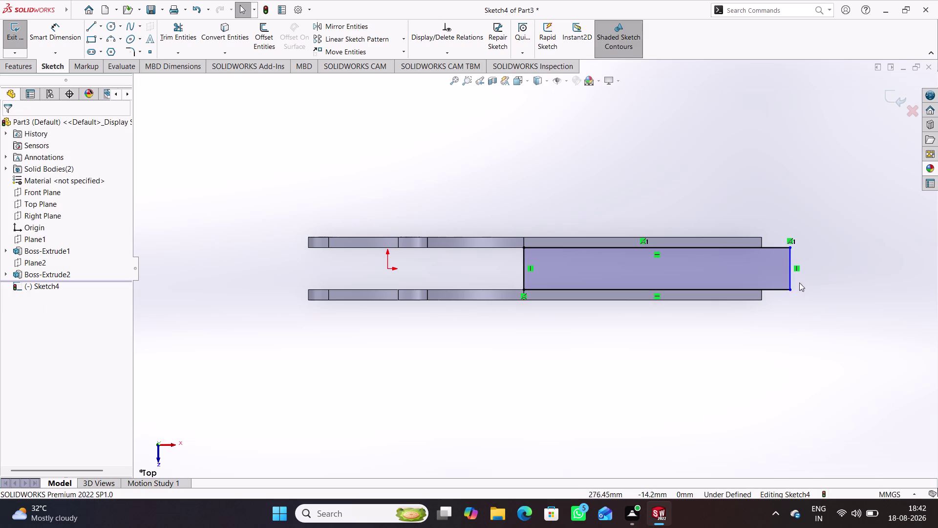
click(787, 289)
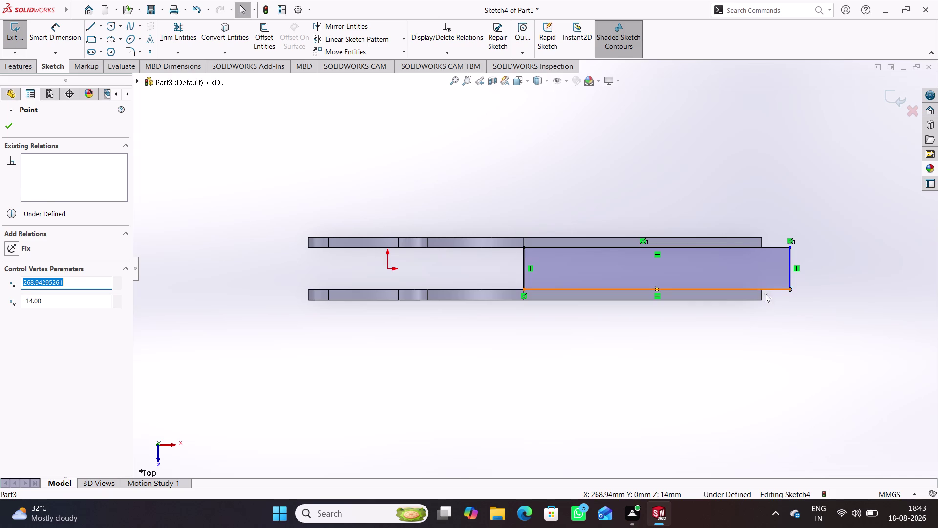
Snap the rectangle's lower-right corner to the plate end until fully defined, then exit Sketch4.
click(793, 317)
drag(789, 286, 733, 284)
click(783, 311)
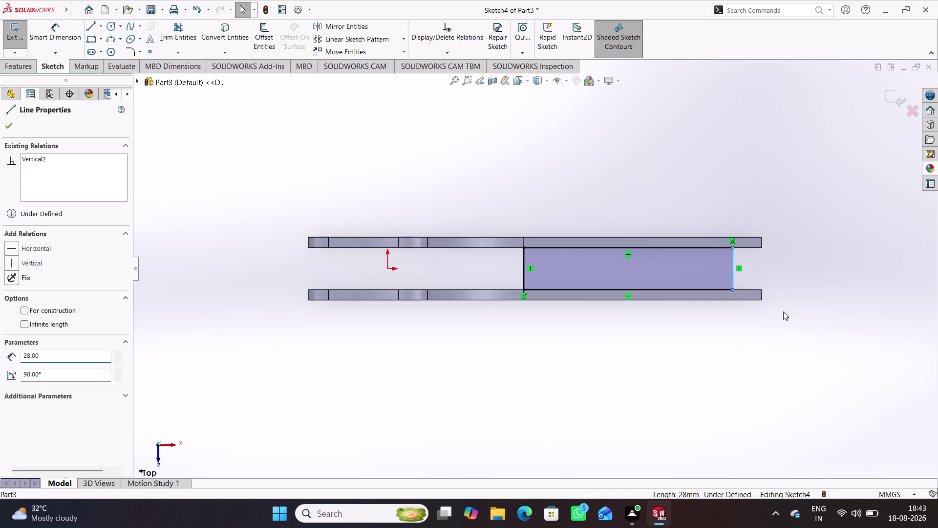
click(761, 287)
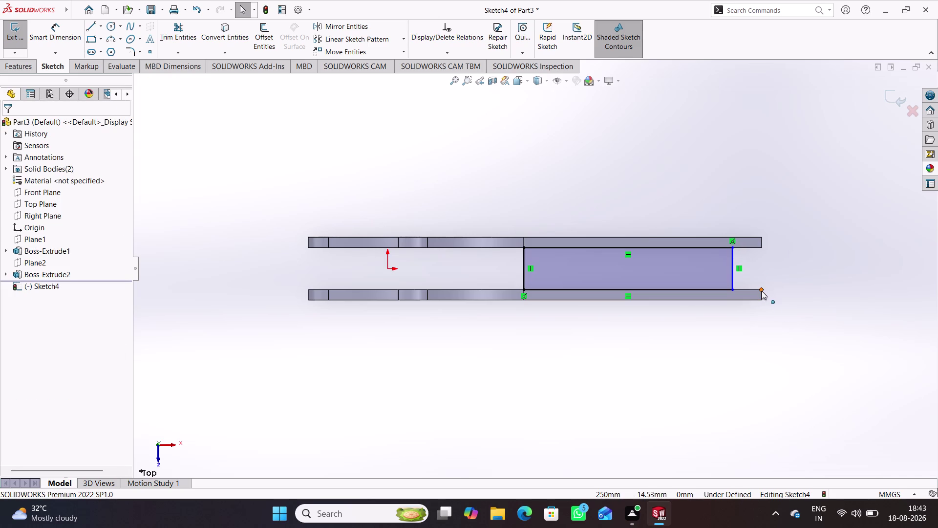
click(762, 290)
click(732, 290)
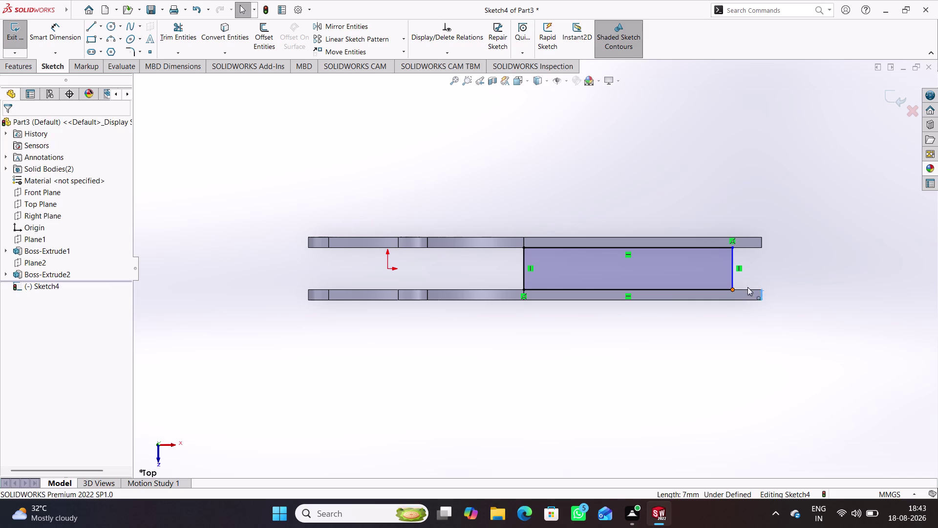
click(780, 249)
click(795, 309)
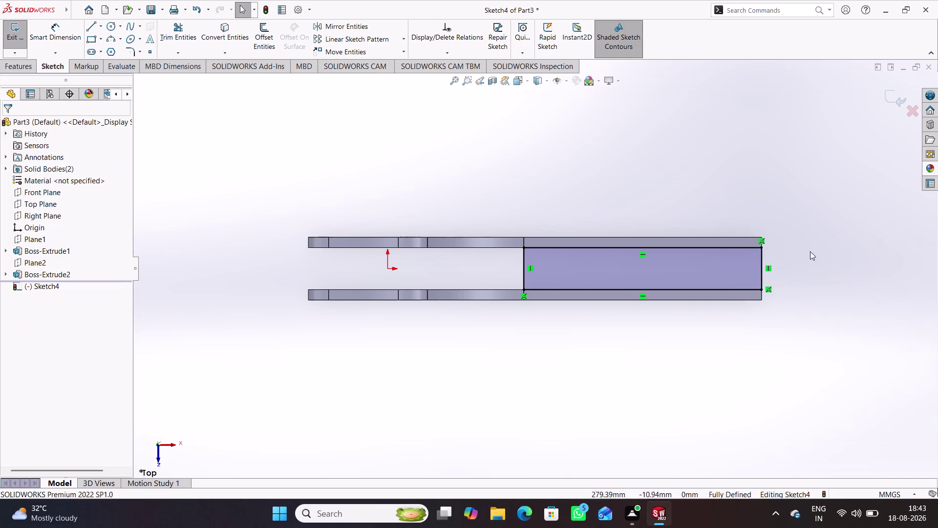
click(899, 102)
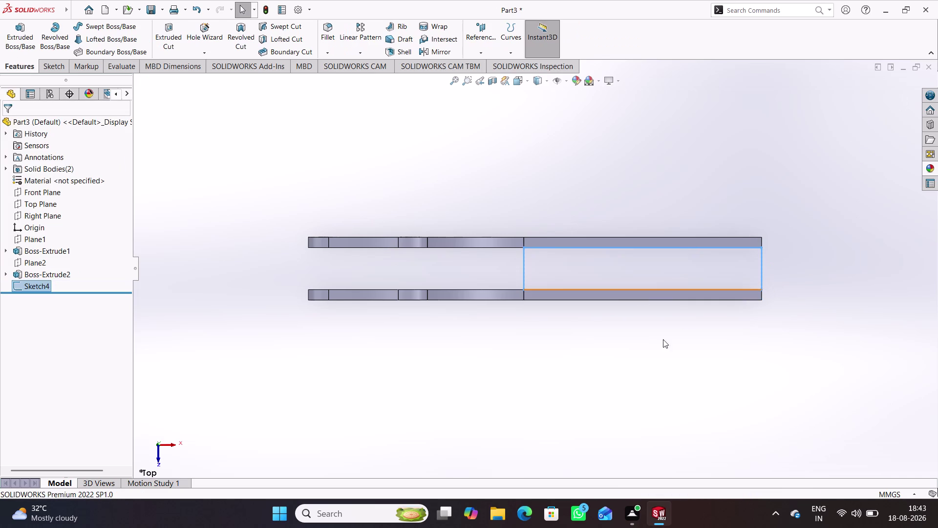
Extrude Sketch4 18 mm mid-plane as Boss-Extrude3, joining the plates.
middle_drag(623, 366, 568, 253)
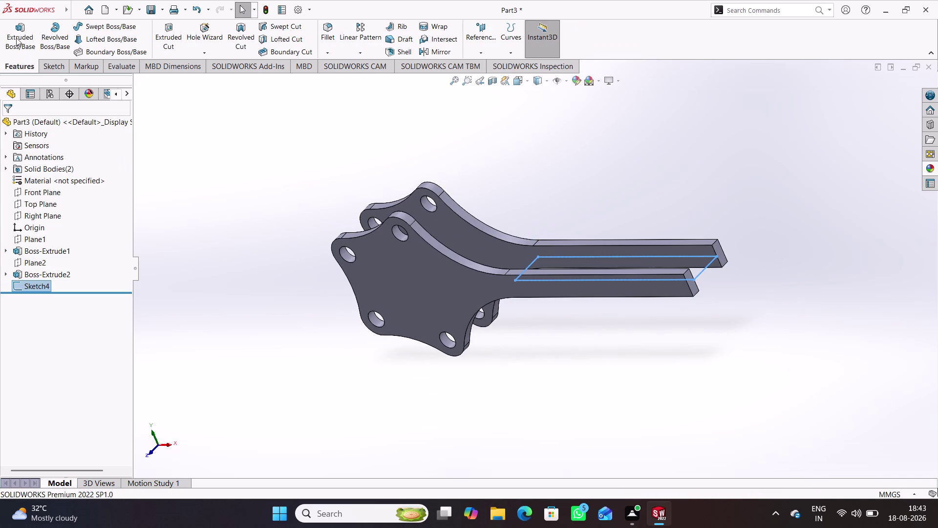
click(21, 38)
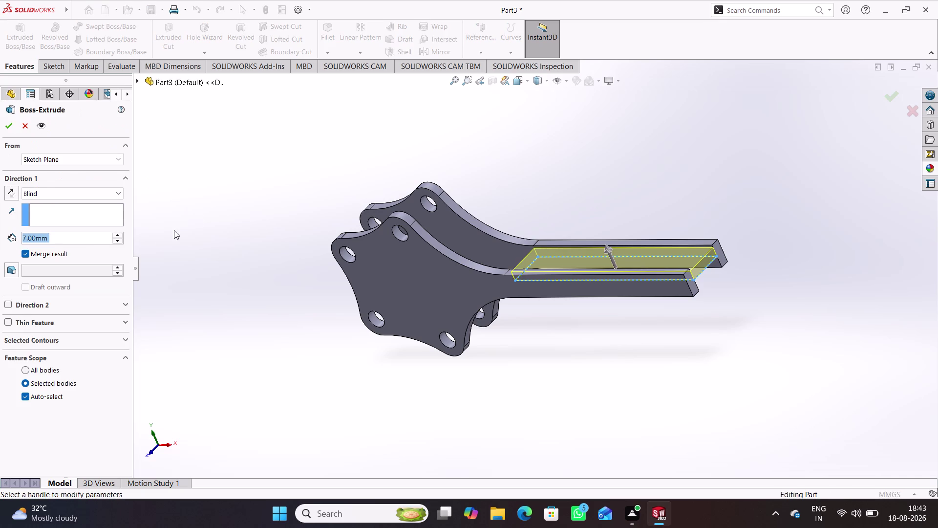
text(1)
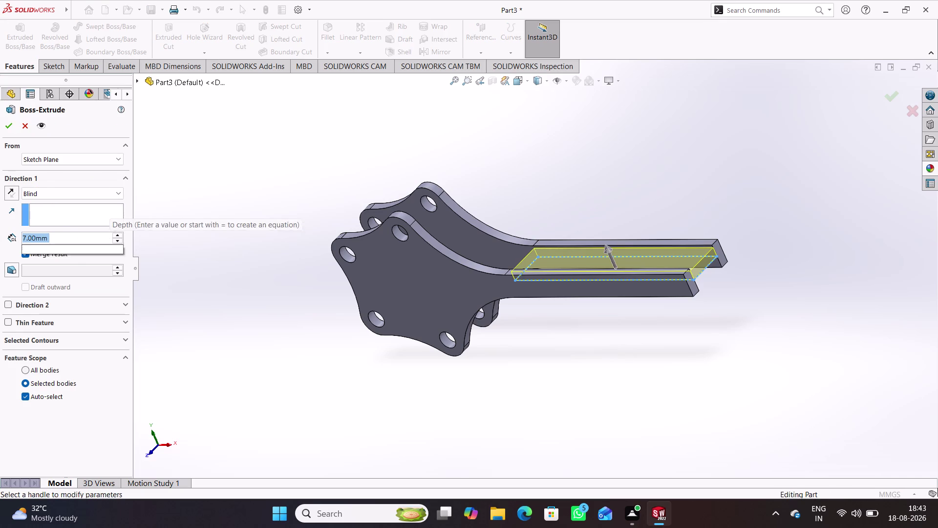
text(8)
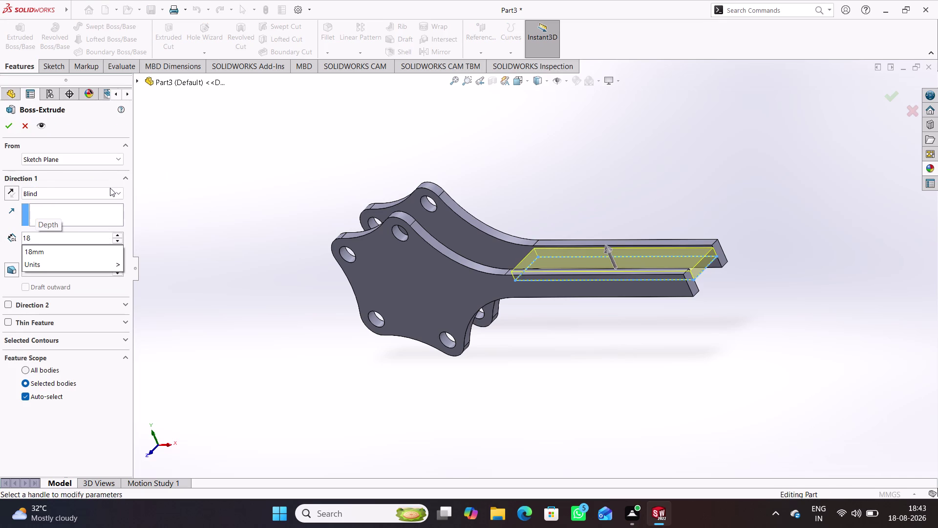
click(110, 187)
click(82, 253)
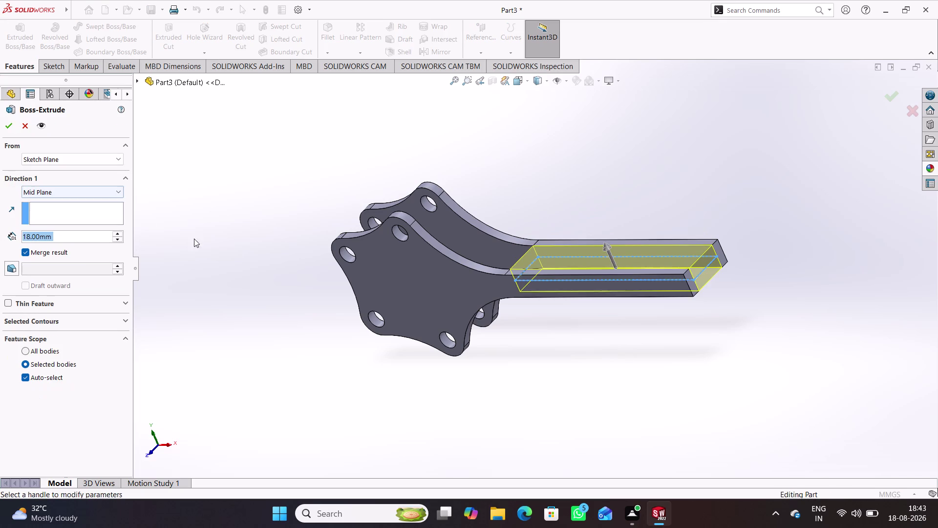
middle_drag(227, 251, 206, 249)
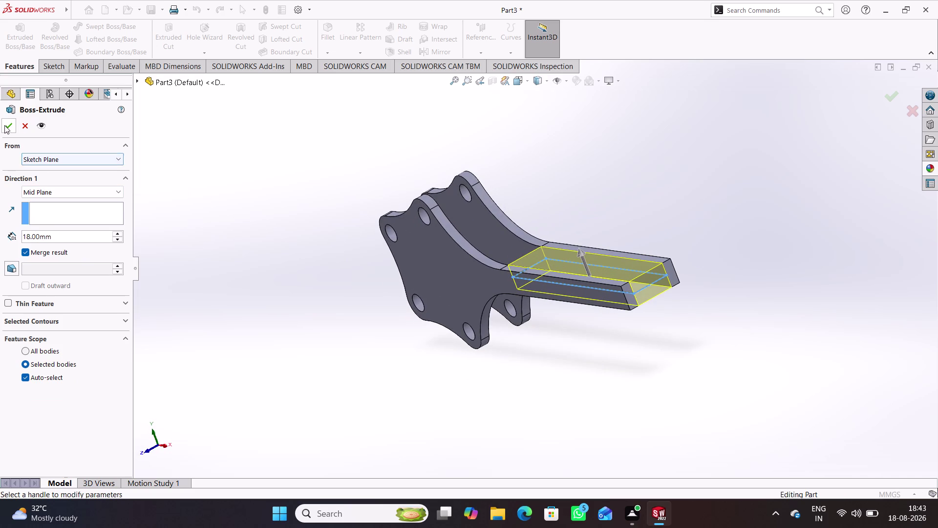
click(4, 125)
click(219, 190)
middle_drag(247, 193, 321, 362)
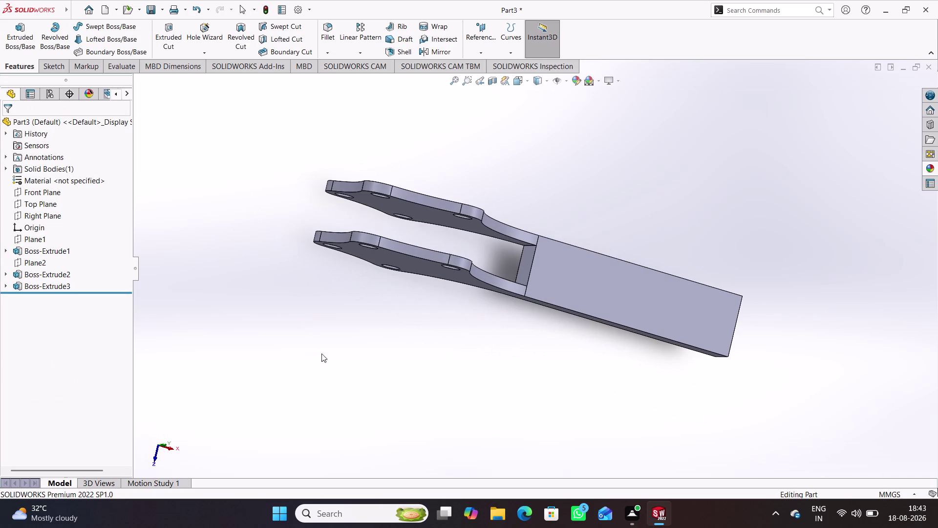
Start Sketch5 on the selected face and view it normal to.
click(39, 200)
click(46, 186)
click(474, 351)
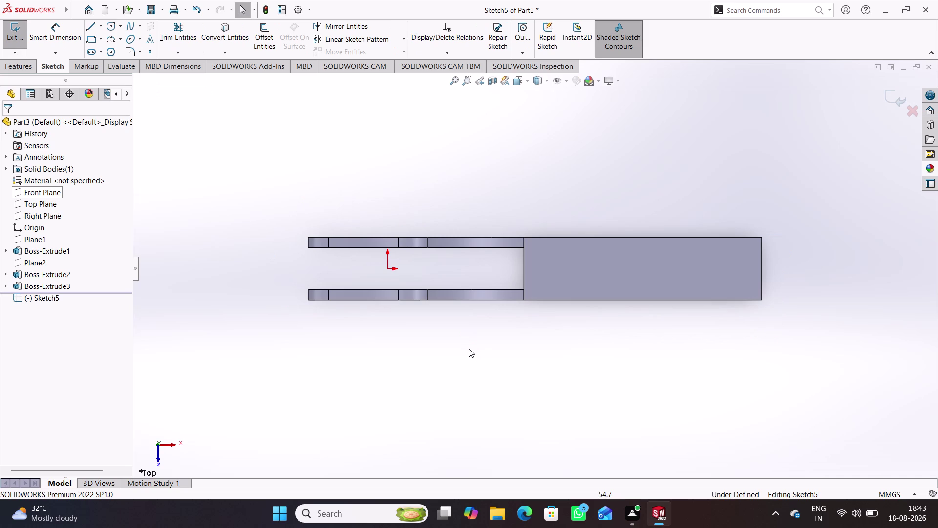
Draw two rectangles along the lower and upper edges of the arm block.
click(88, 36)
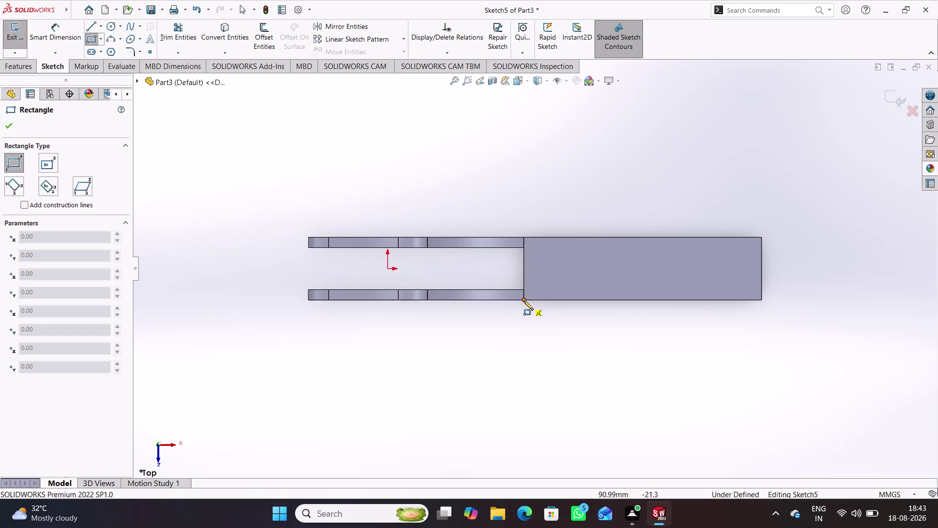
click(523, 300)
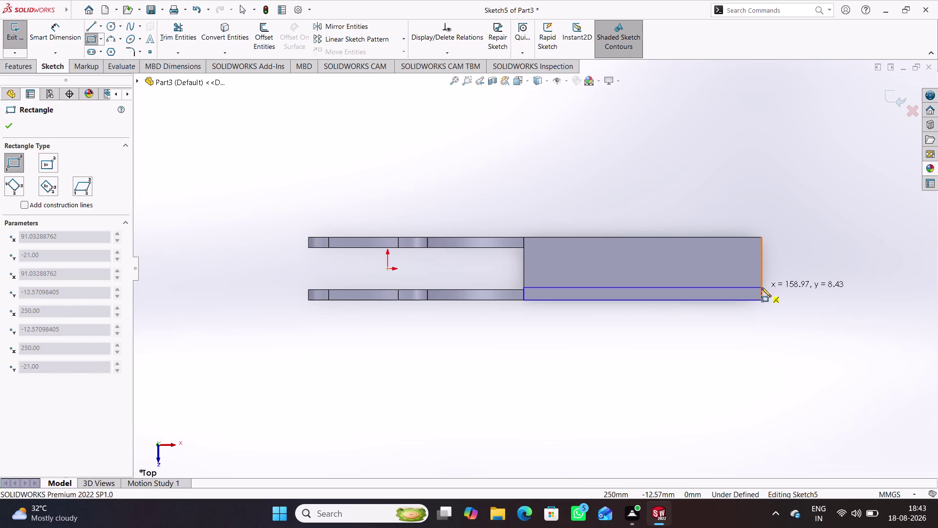
click(762, 287)
right_click(791, 183)
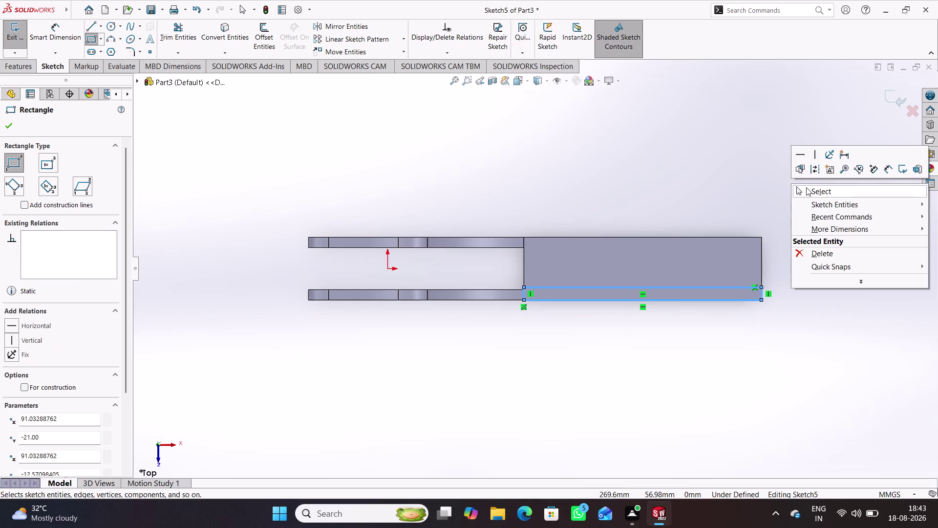
click(806, 187)
click(90, 36)
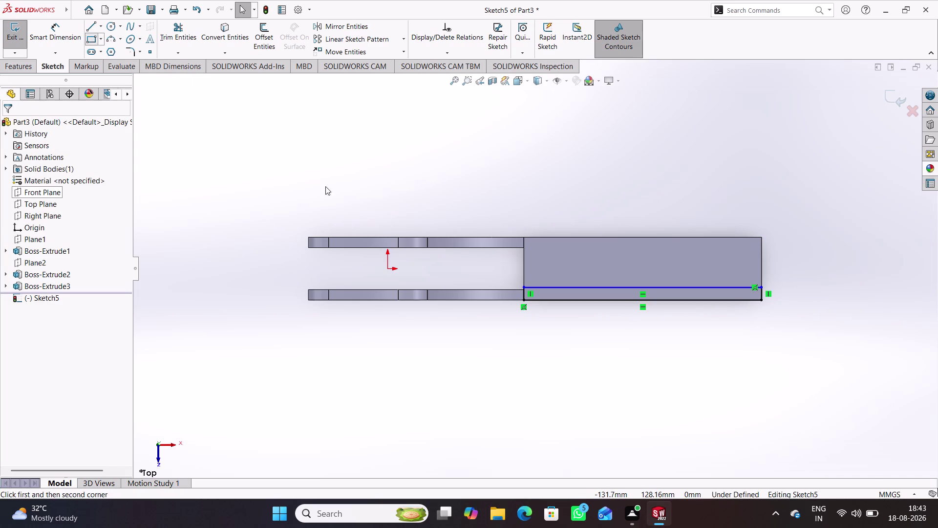
click(523, 237)
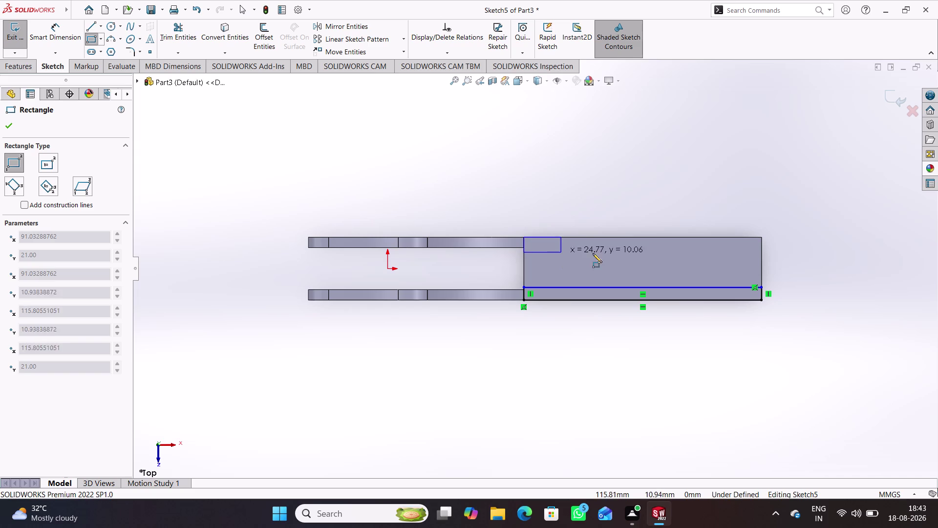
click(762, 253)
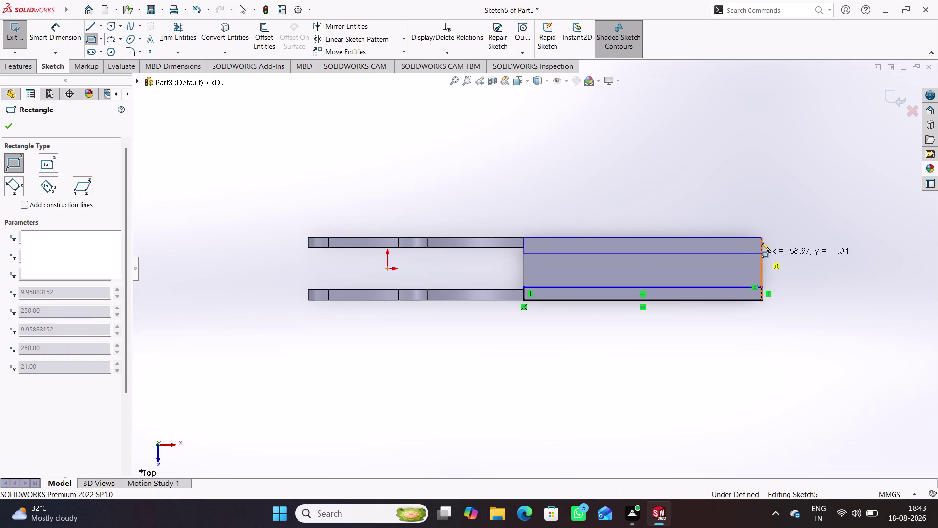
right_click(736, 176)
click(764, 183)
Dimension the upper and lower inner lines 7 mm from the arm edges, then exit the sketch.
right_drag(807, 348, 785, 221)
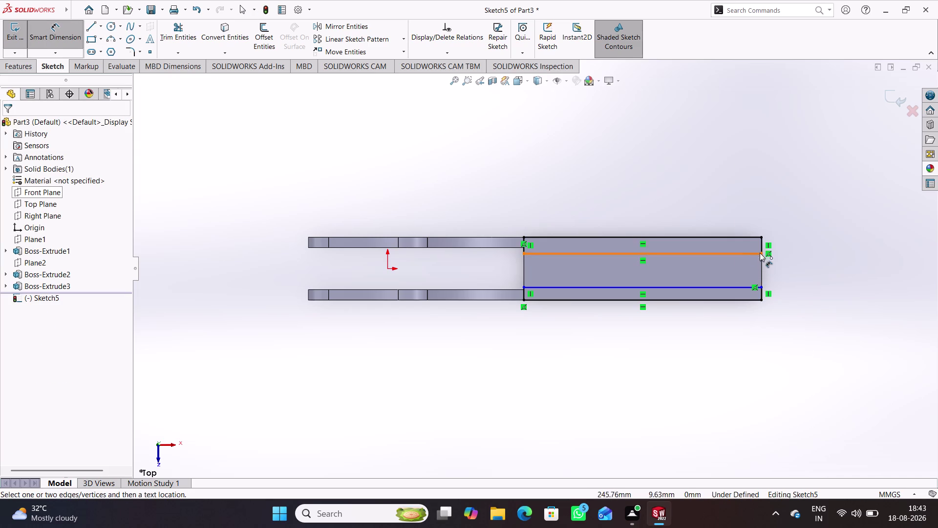
click(762, 247)
click(794, 224)
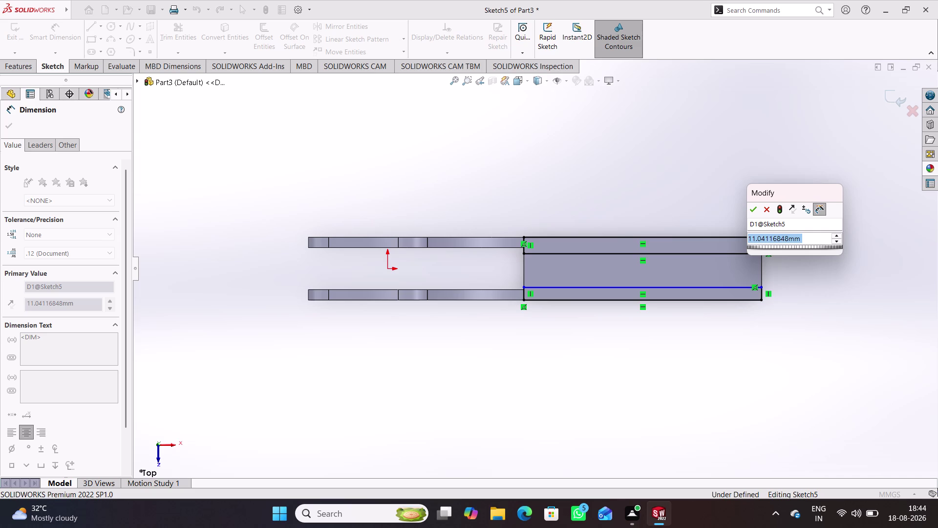
key(7)
key(Return)
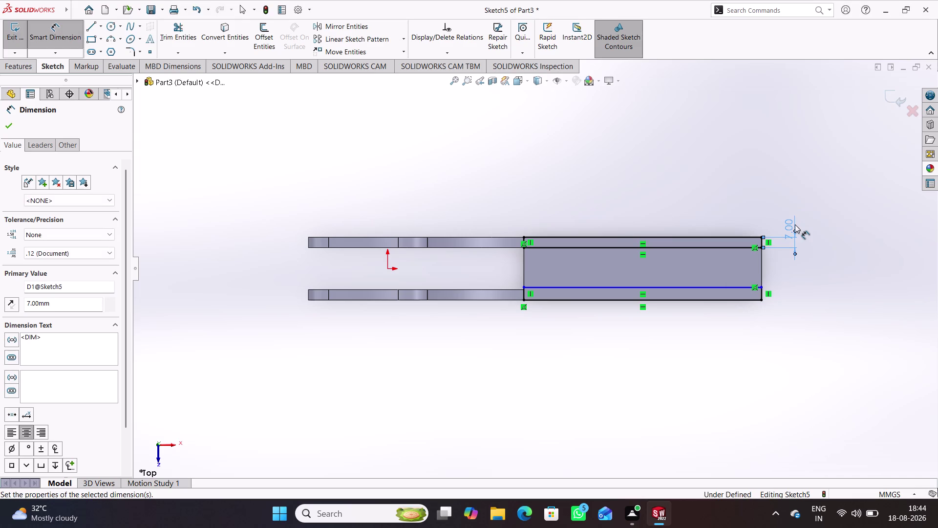
click(763, 295)
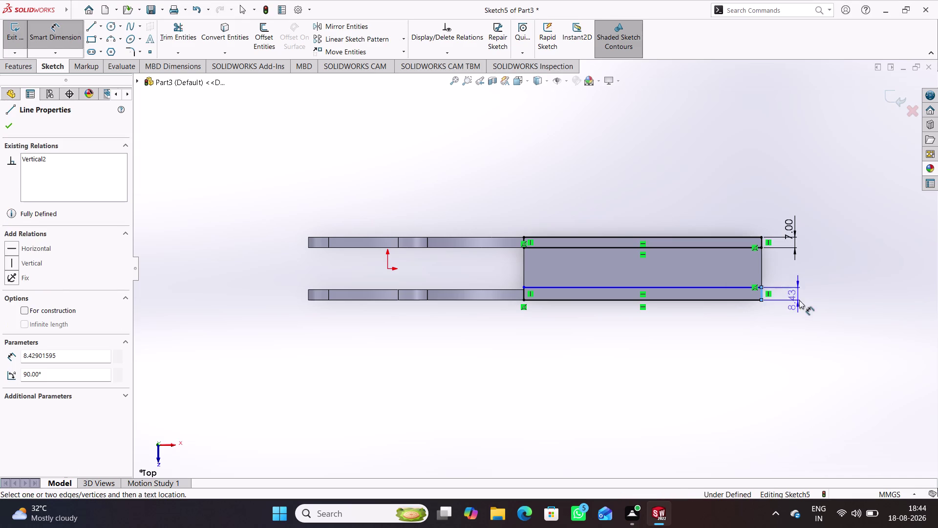
click(804, 316)
key(7)
key(Return)
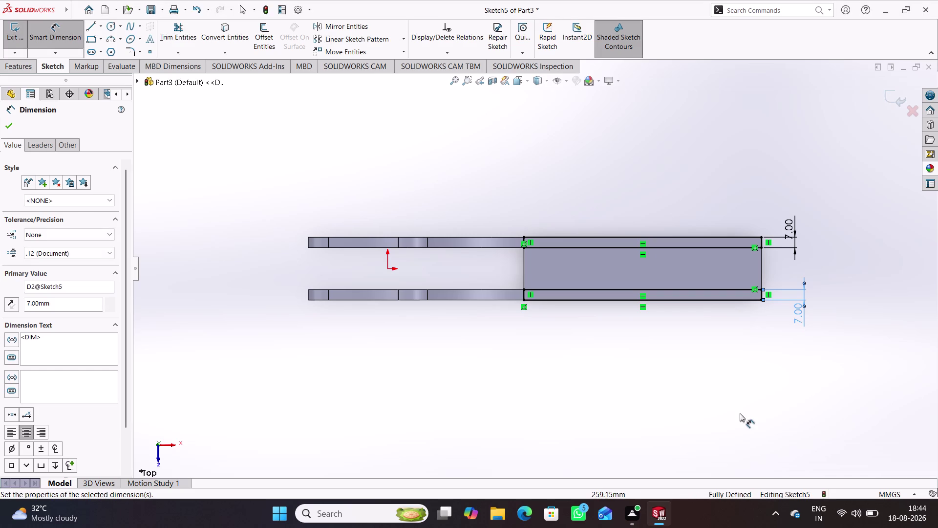
click(725, 414)
click(892, 103)
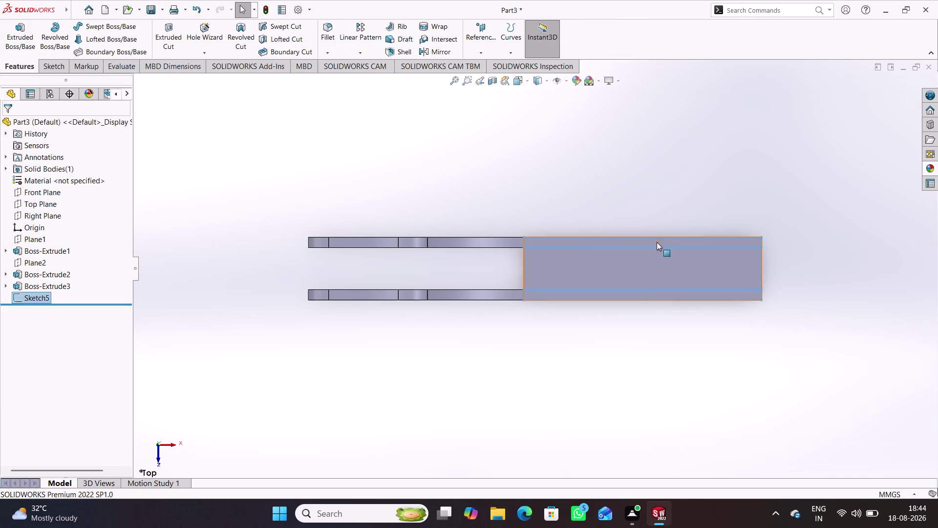
Extrude-cut Sketch5 mid-plane 18 mm through the arm, keeping all bodies.
click(167, 45)
middle_drag(502, 384, 442, 221)
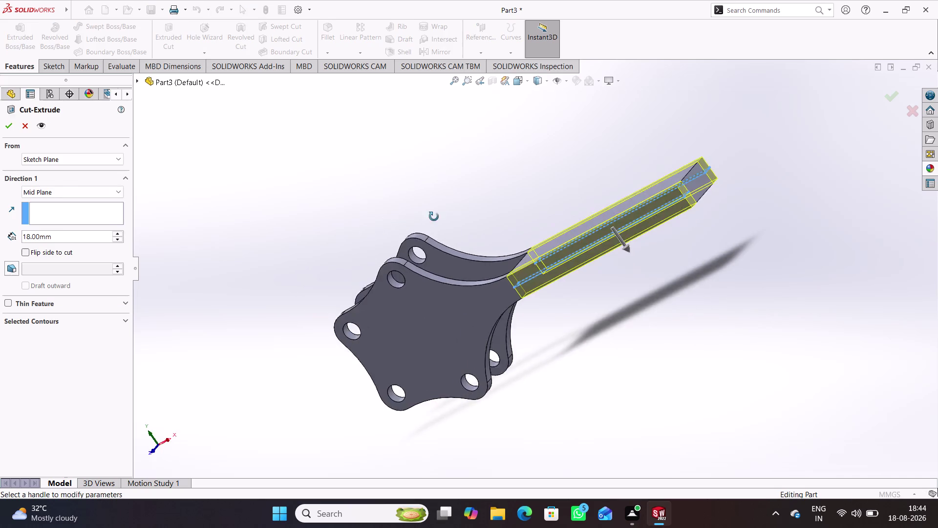
middle_drag(443, 221, 430, 272)
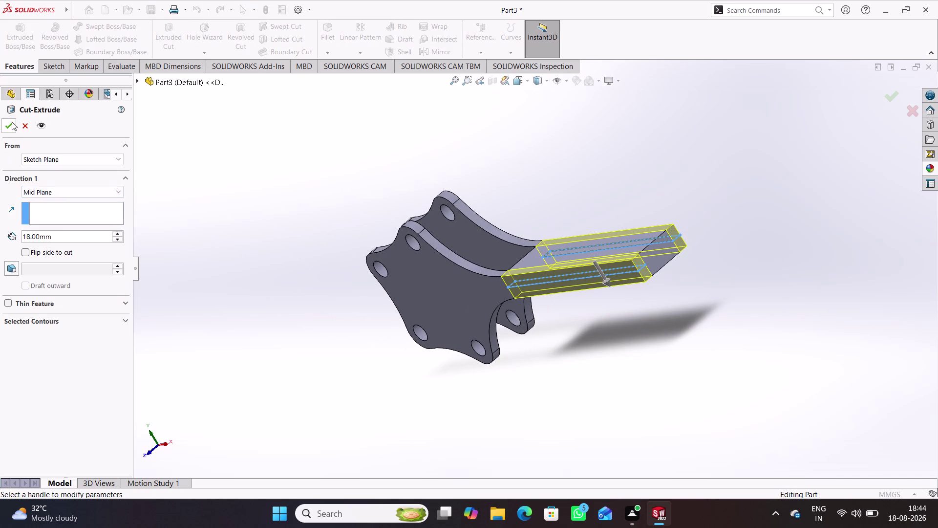
click(12, 122)
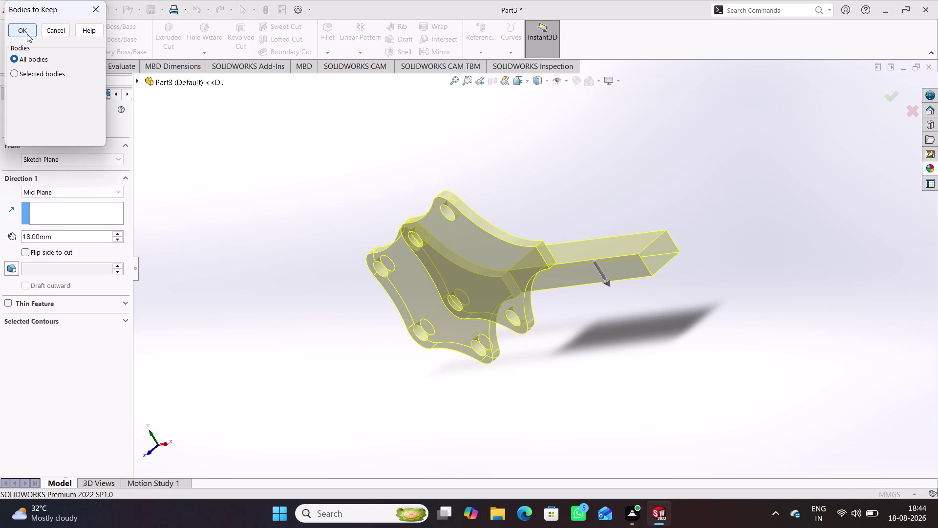
click(16, 29)
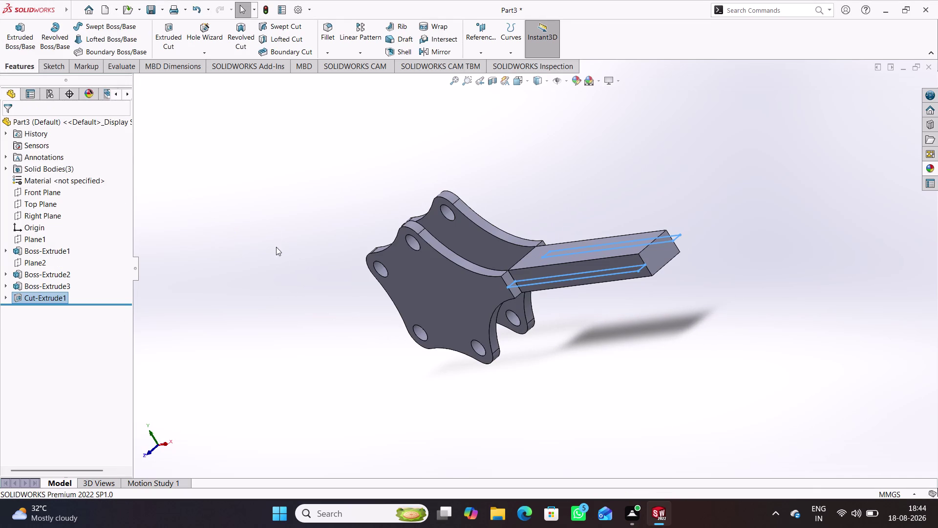
Orbit the model to inspect the cut arm, plate faces and underside.
middle_drag(275, 288, 263, 335)
scroll(down, 3)
click(321, 310)
middle_drag(387, 358, 395, 307)
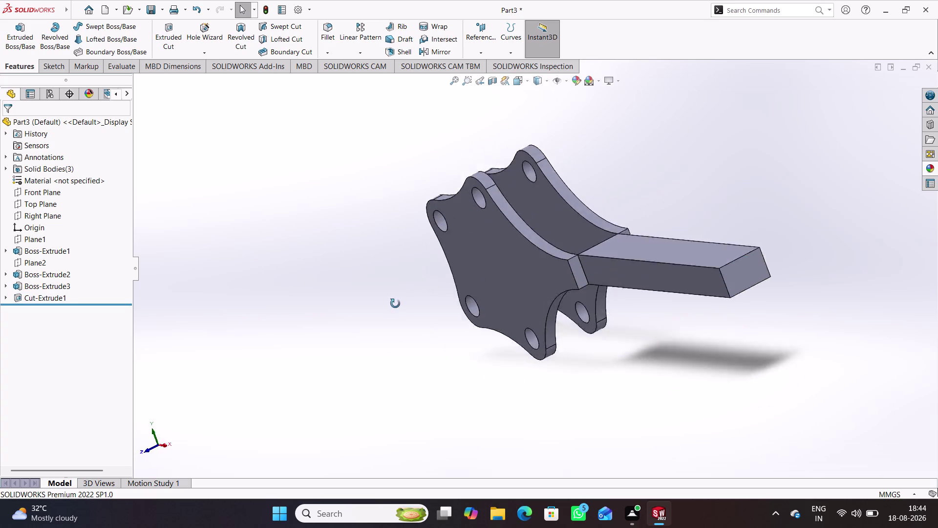
middle_drag(395, 308, 446, 399)
click(520, 384)
middle_drag(548, 343, 572, 418)
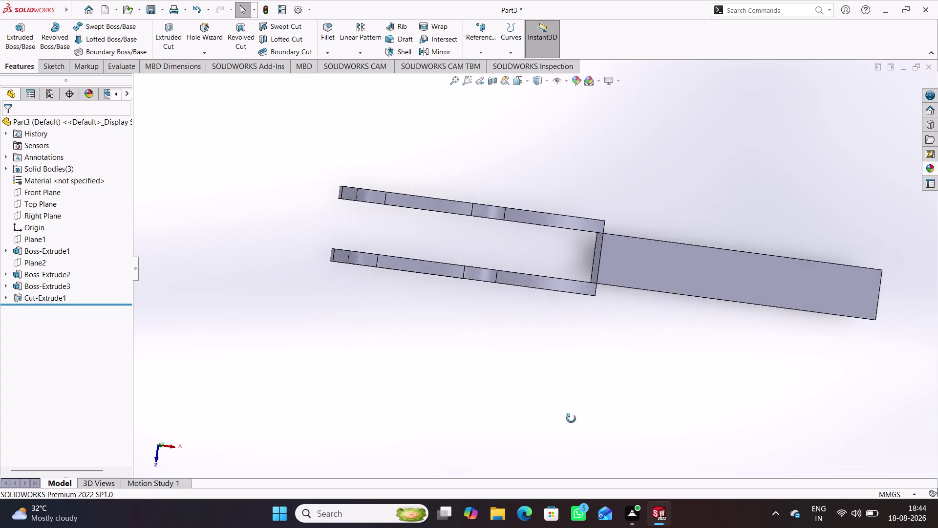
middle_drag(572, 418, 595, 220)
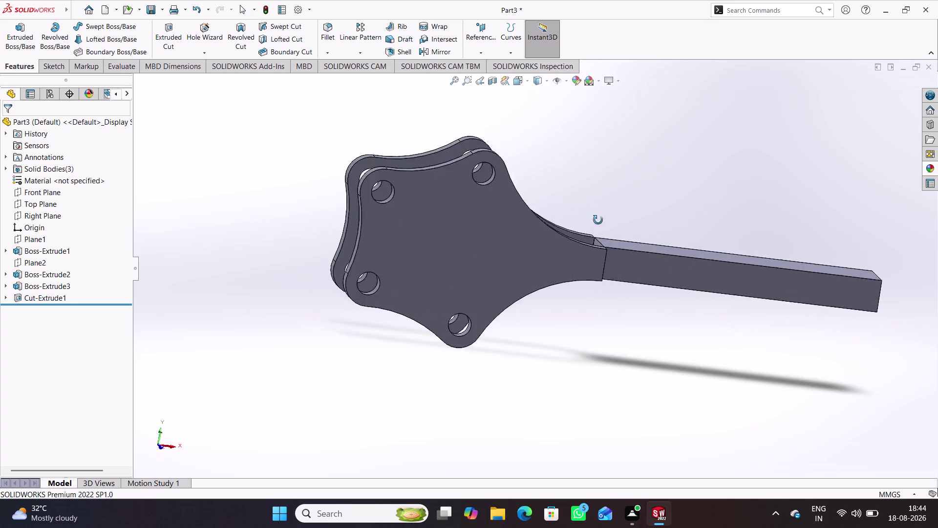
middle_drag(595, 220, 538, 265)
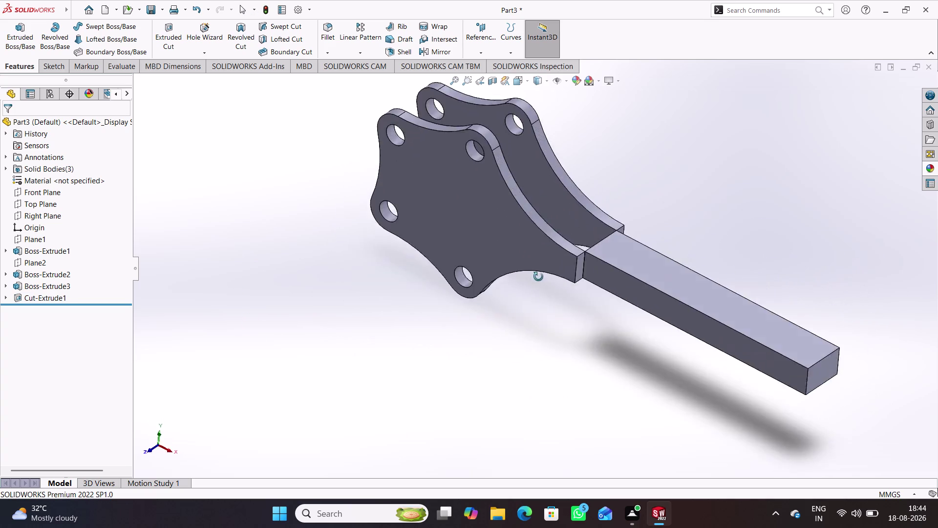
middle_drag(538, 264, 599, 314)
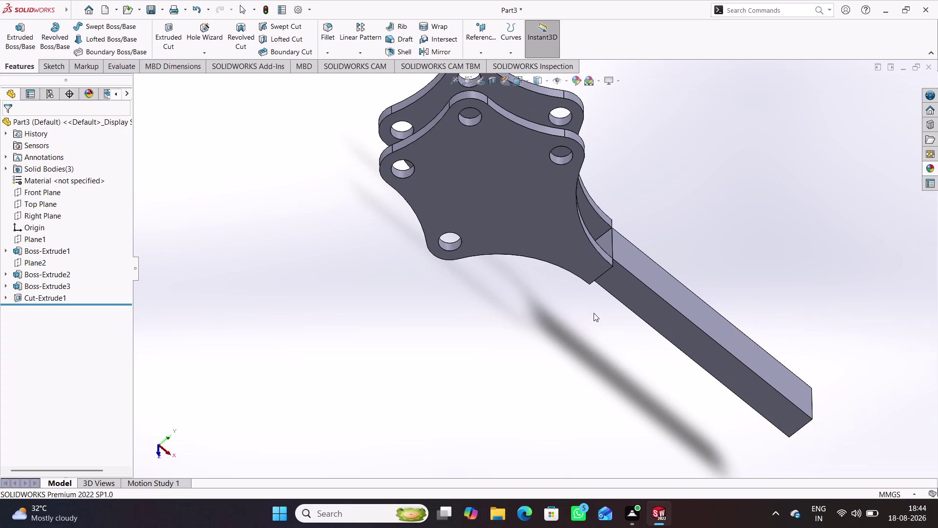
middle_drag(475, 377, 507, 363)
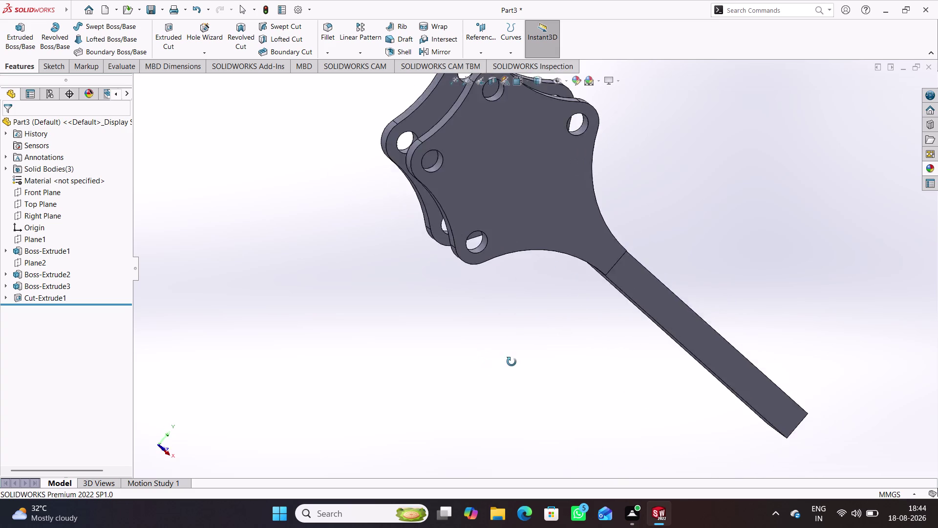
middle_drag(507, 363, 505, 357)
Start a sketch on the Front Plane and draw two circles centred on the origin.
click(45, 195)
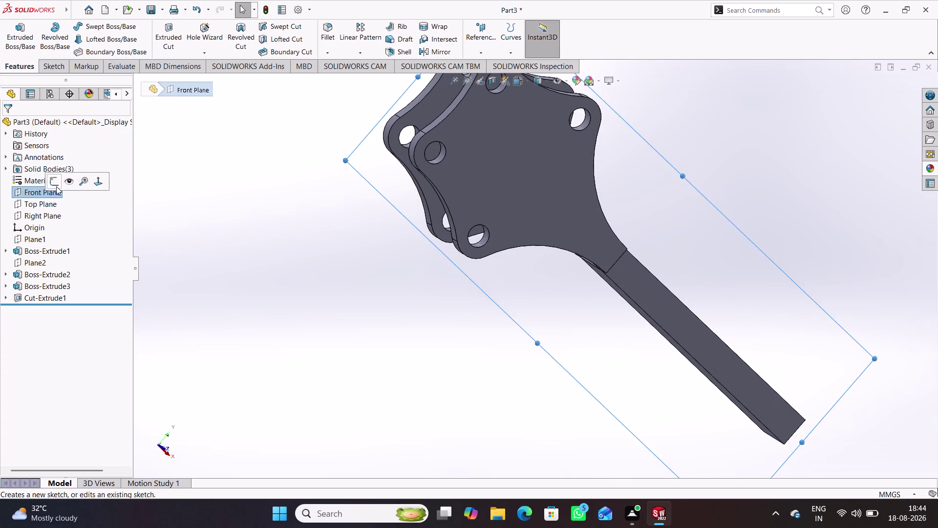
click(56, 185)
click(349, 387)
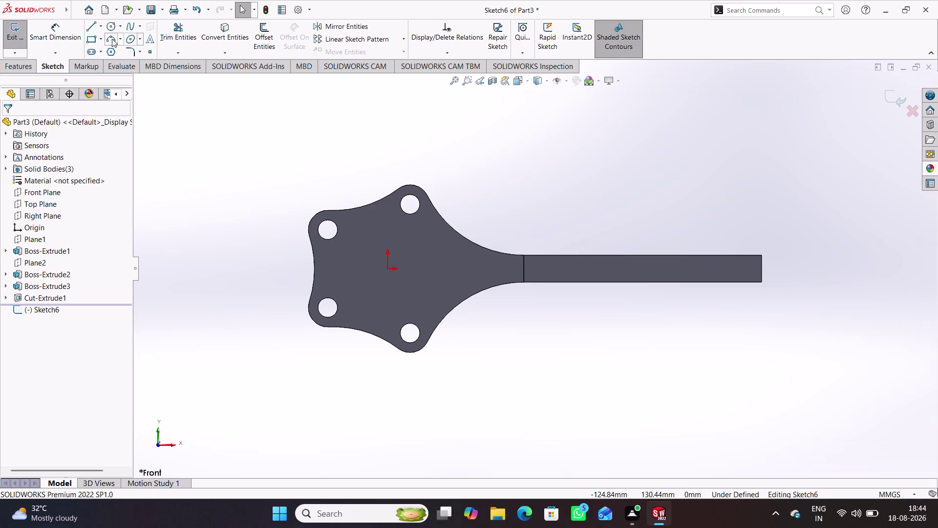
click(110, 28)
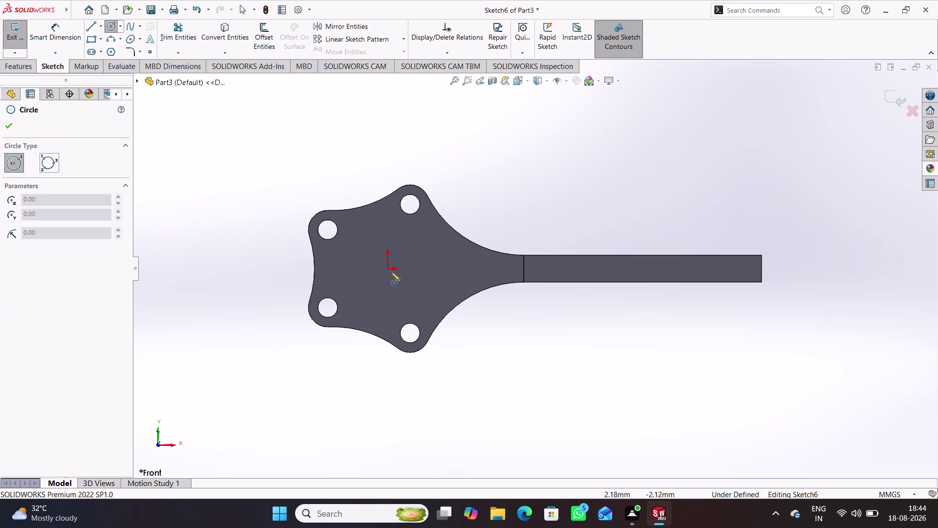
click(389, 268)
click(418, 296)
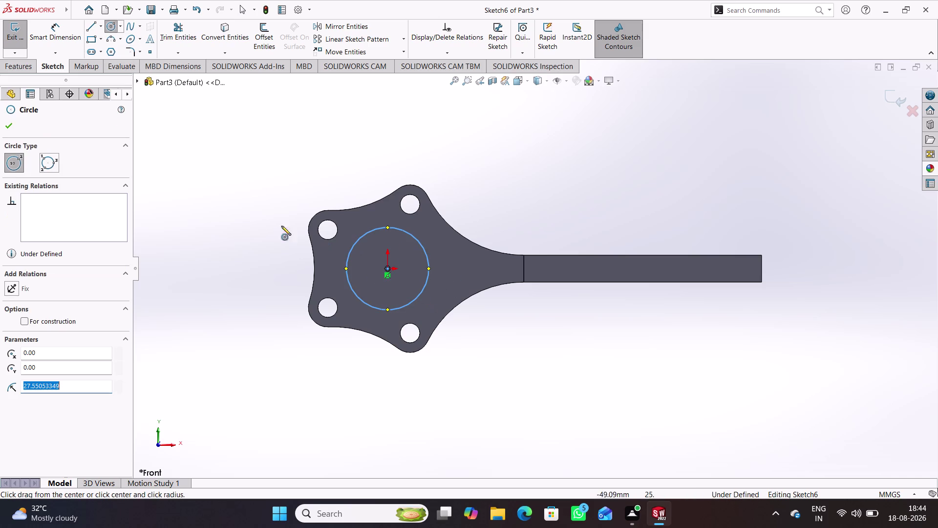
click(388, 268)
click(403, 292)
Dimension the outer circle Ø63 and inner circle Ø52, then exit the sketch.
right_drag(272, 362, 272, 283)
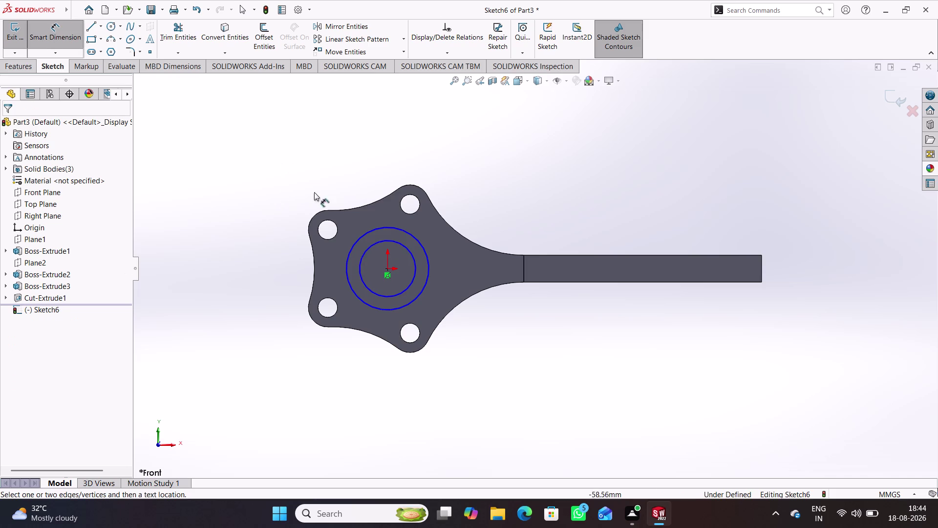
click(365, 234)
click(340, 170)
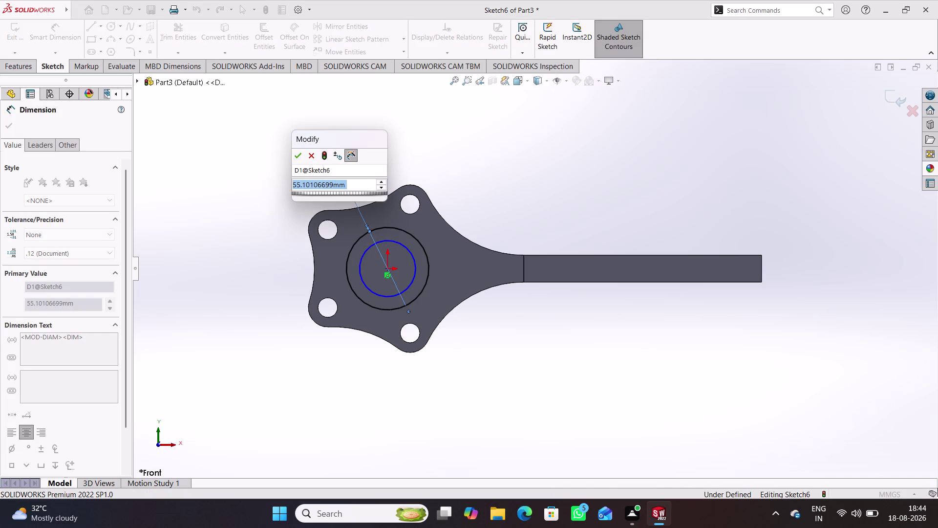
text(6)
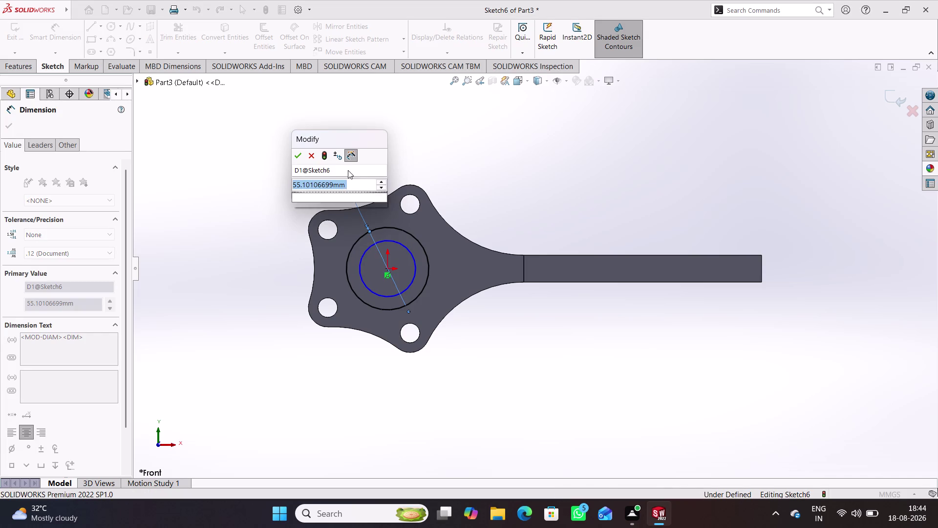
text(3)
key(Return)
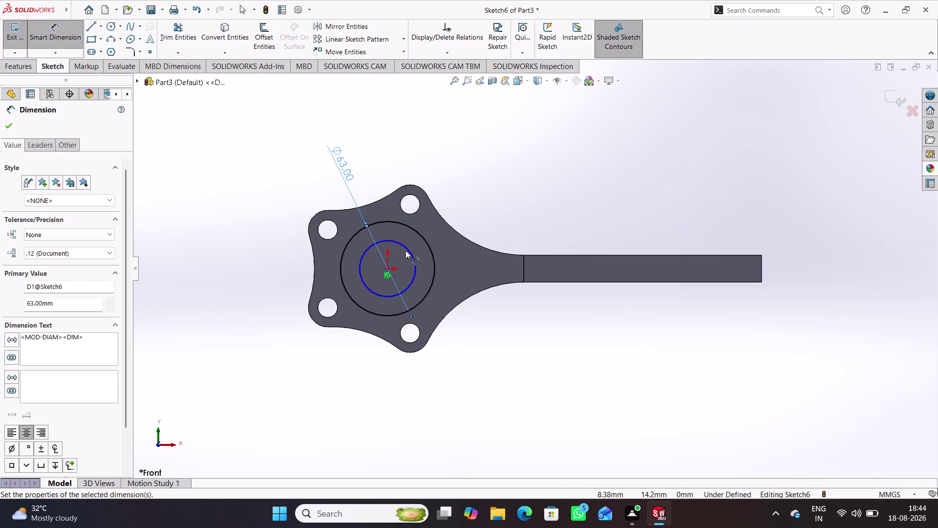
click(411, 252)
click(469, 199)
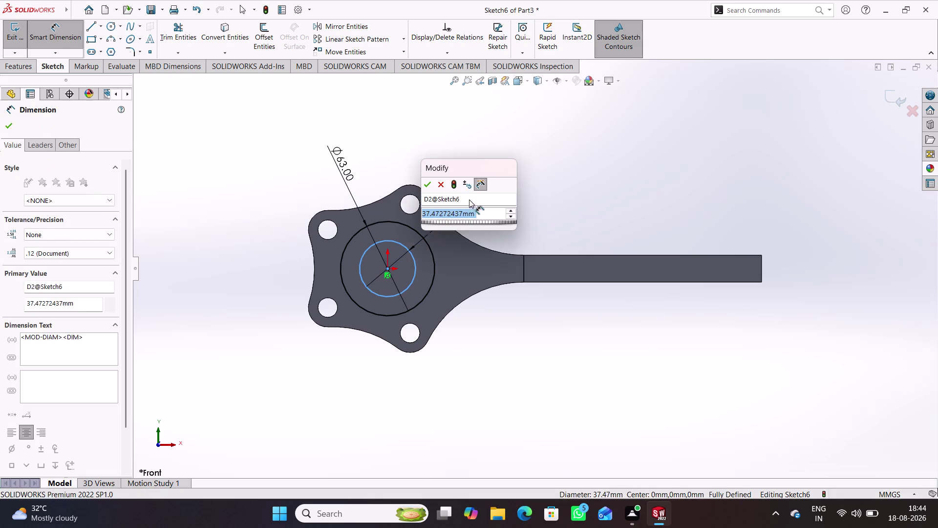
text(52)
key(Return)
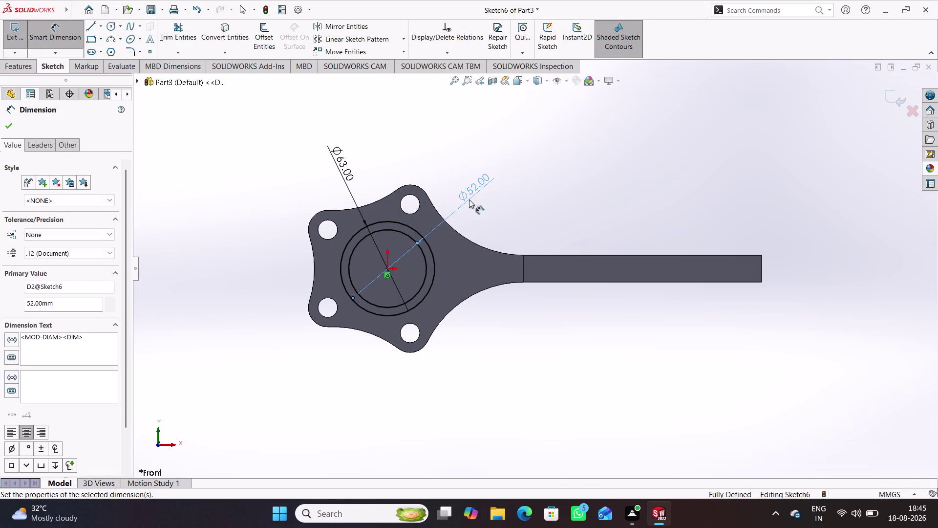
click(541, 187)
click(896, 97)
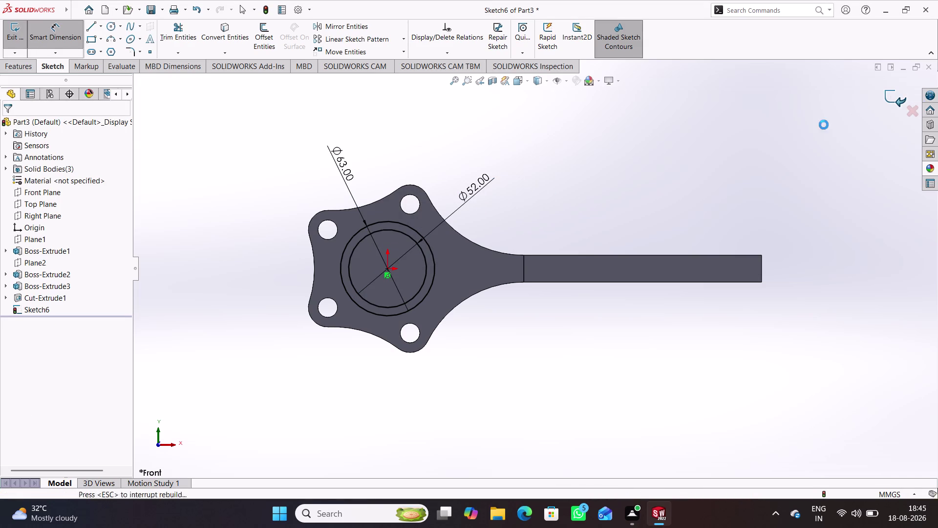
Orbit to an isometric view, start an Extruded Boss on Sketch6, and open its end-condition list.
middle_drag(591, 177, 556, 287)
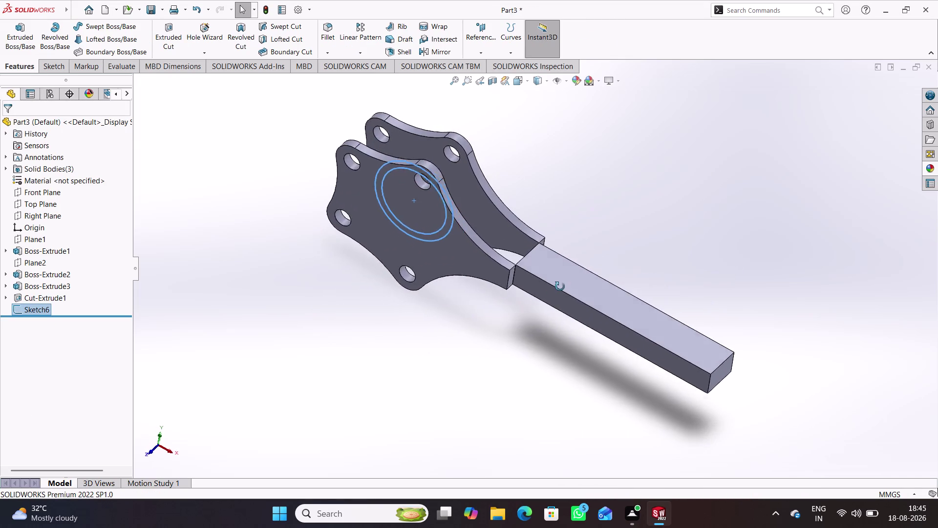
middle_drag(557, 288, 534, 296)
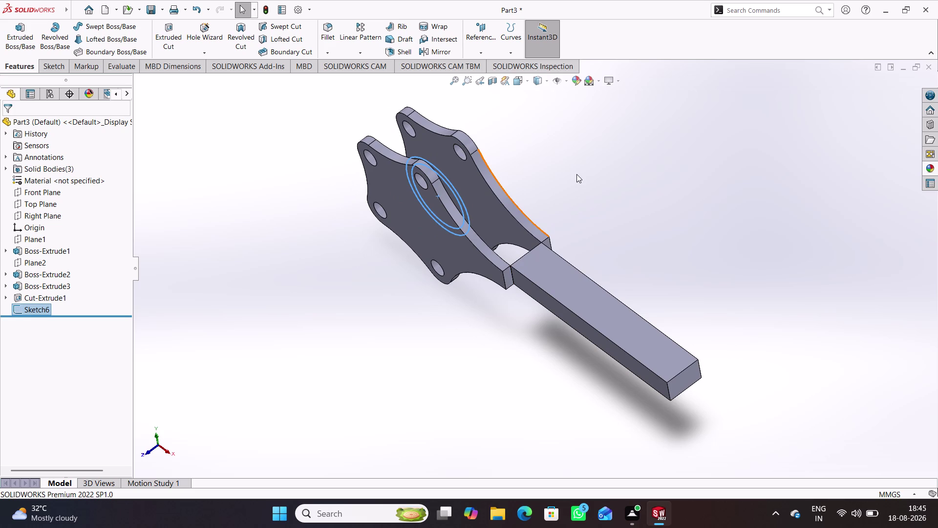
click(29, 42)
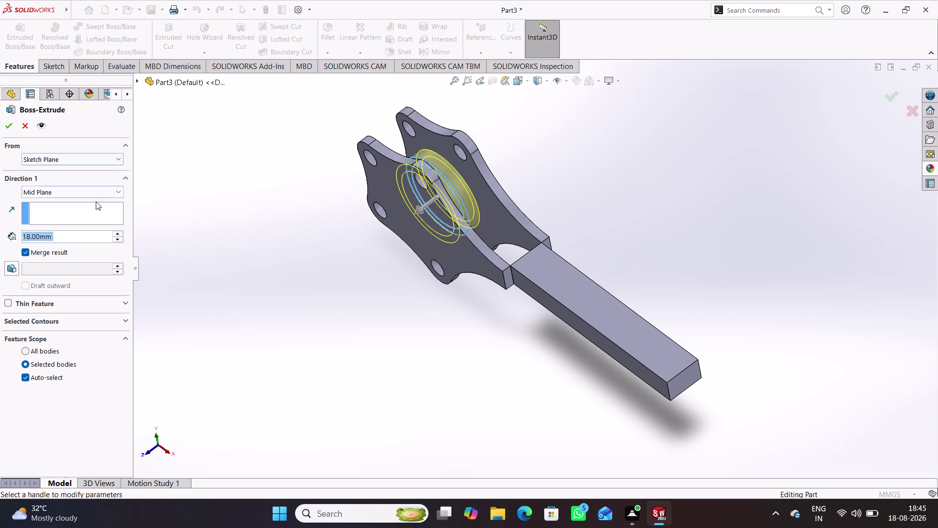
click(117, 189)
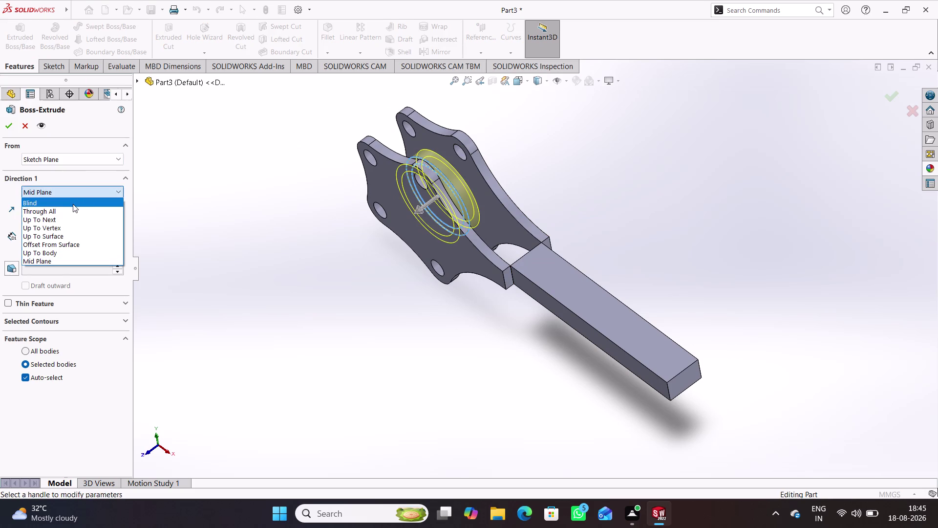